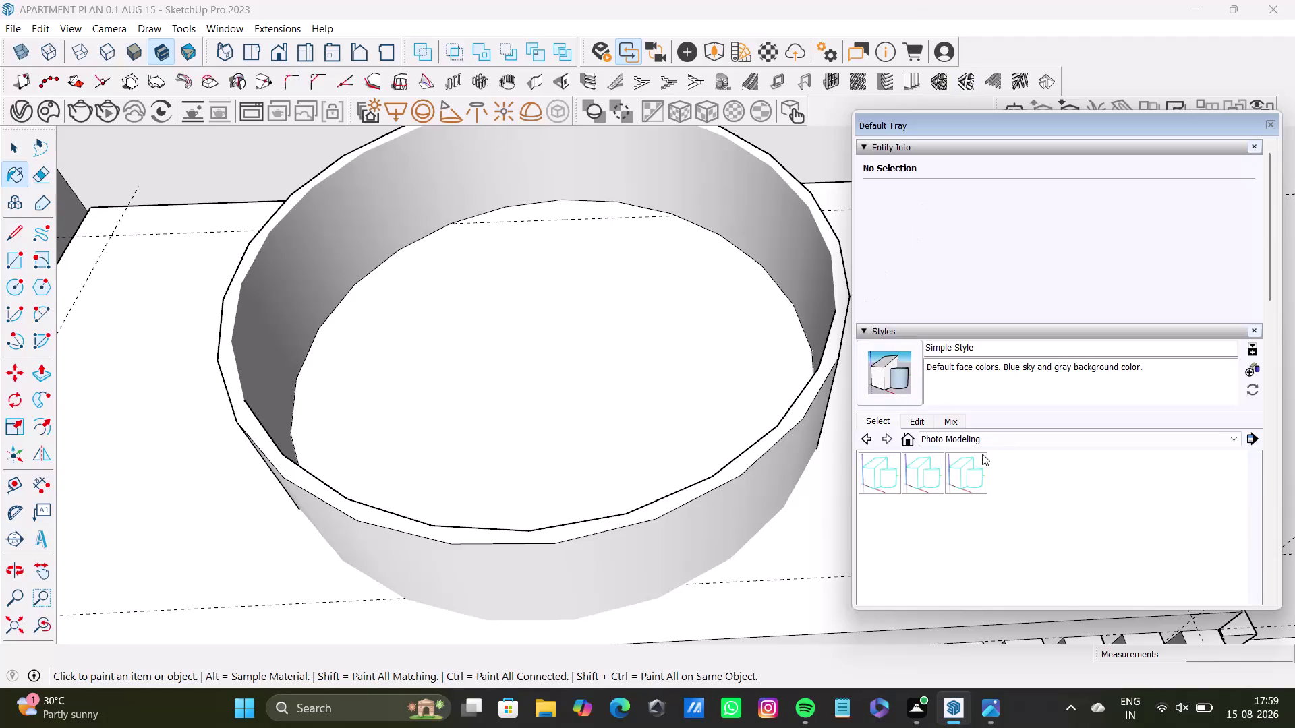
Set the Shadows panel to light 86, dark 47 and date 07/09.
scroll(down, 3)
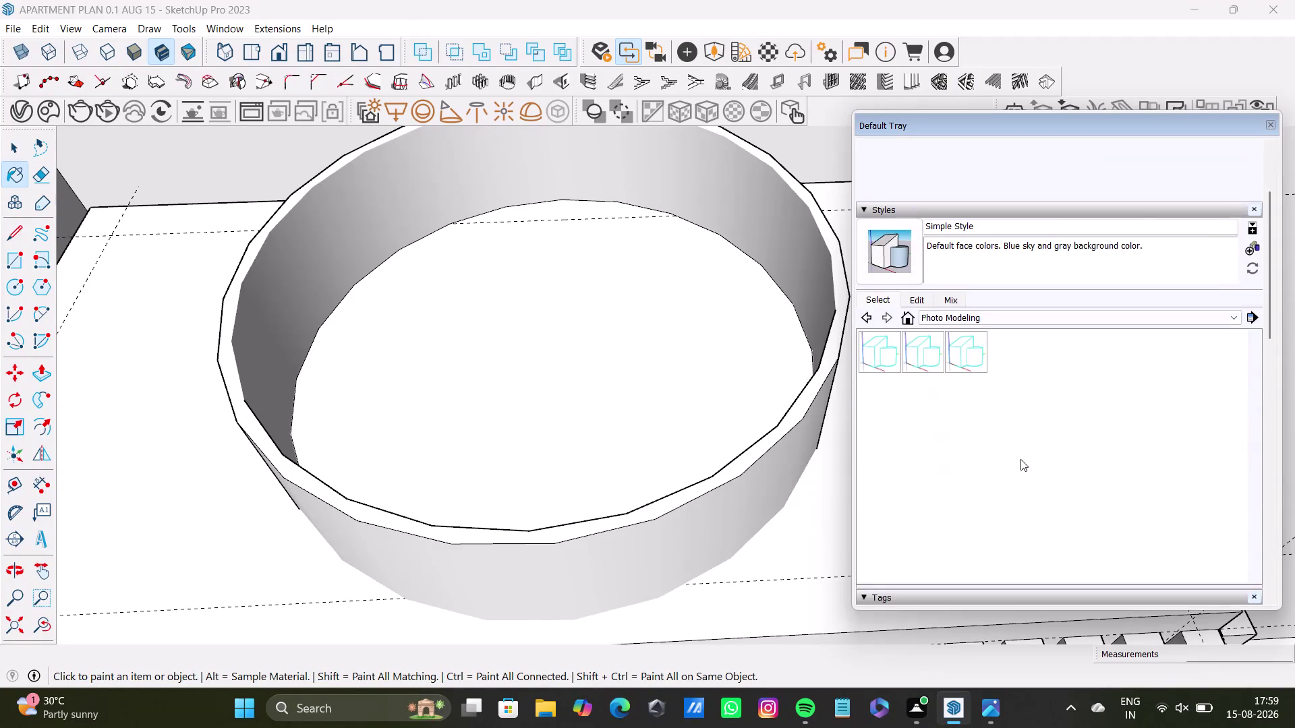
scroll(down, 3)
scroll(down, 3)
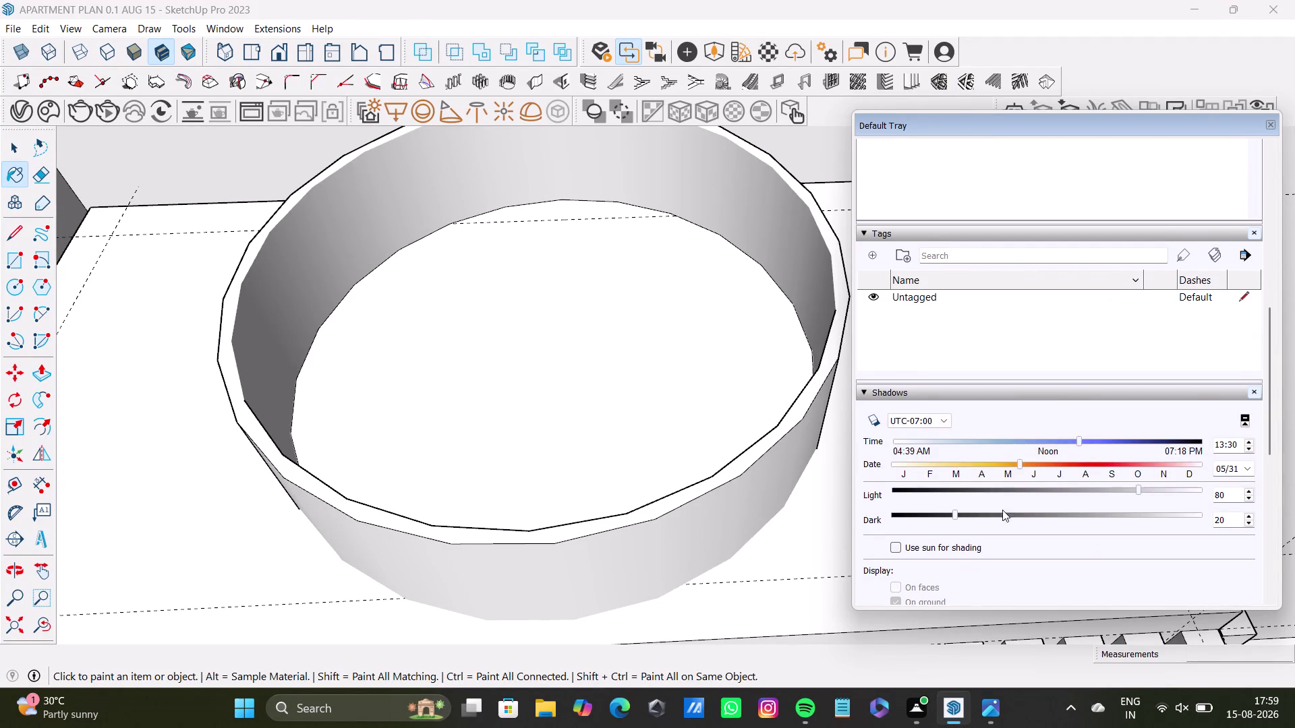
scroll(down, 3)
scroll(up, 3)
scroll(down, 3)
scroll(down, 3)
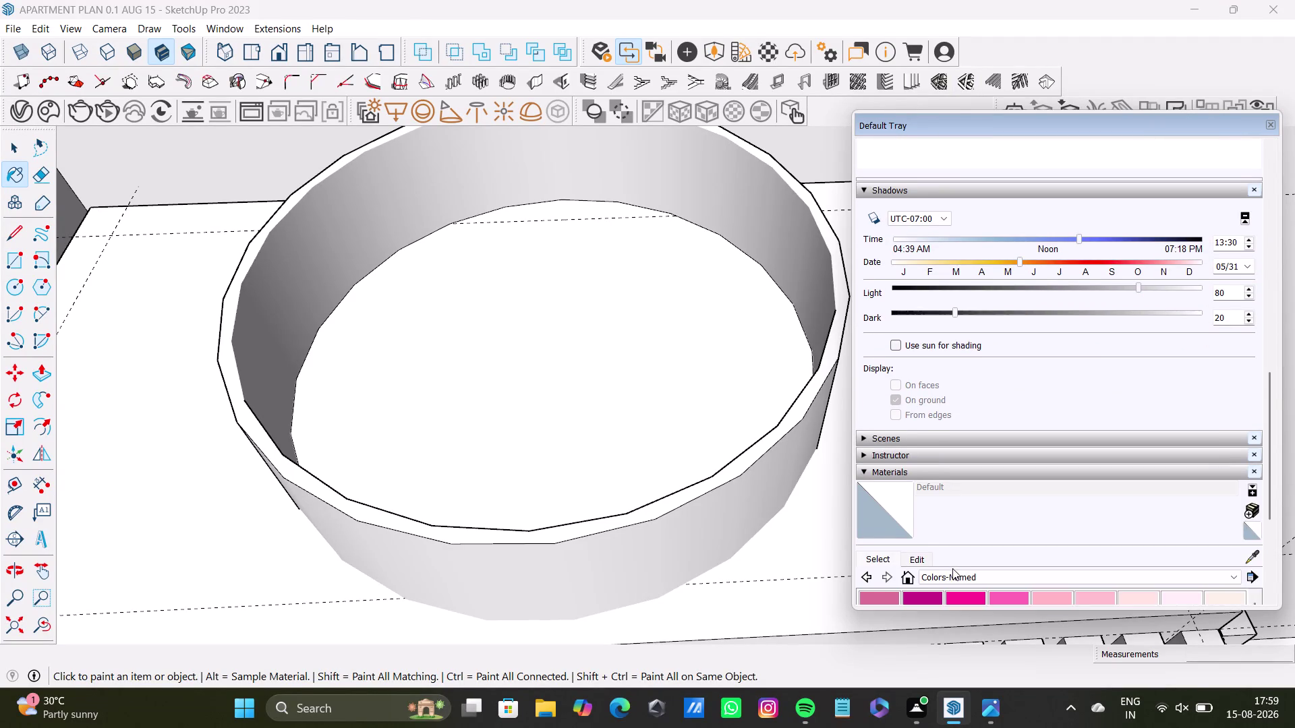
scroll(down, 3)
scroll(up, 3)
scroll(down, 3)
scroll(down, 3)
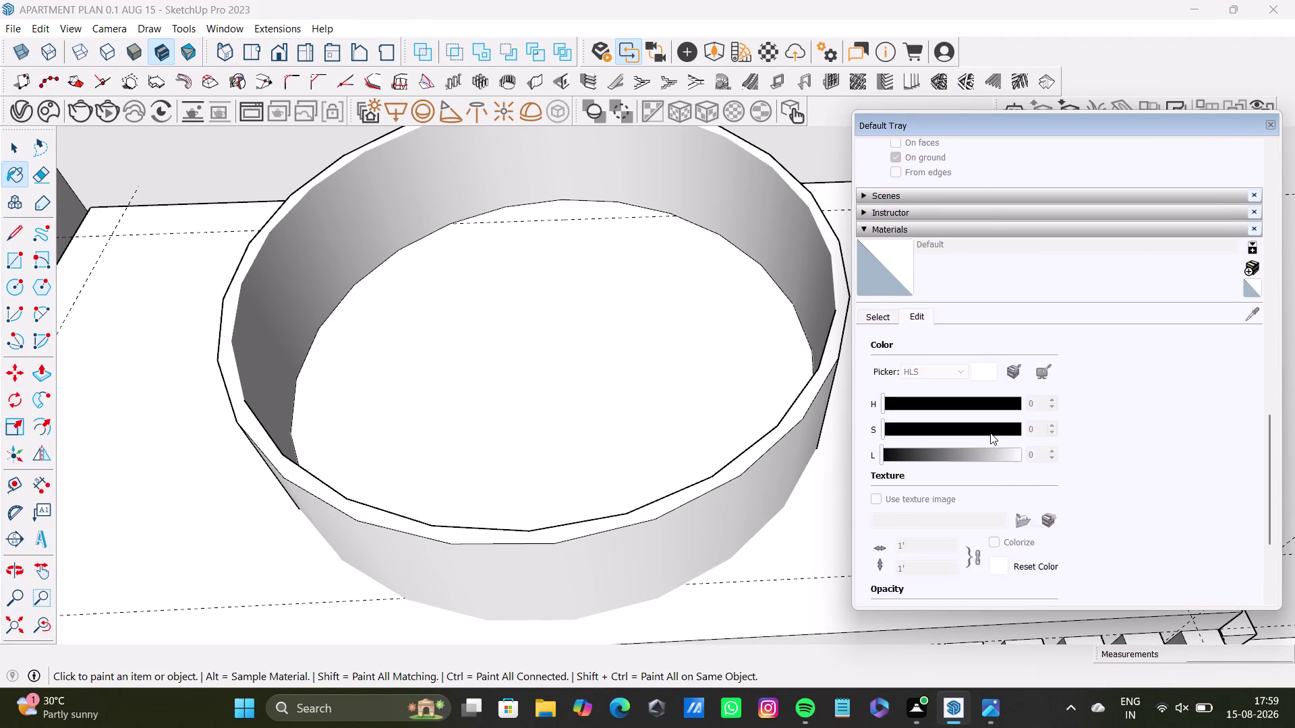
scroll(down, 3)
scroll(down, 3)
scroll(down, 3)
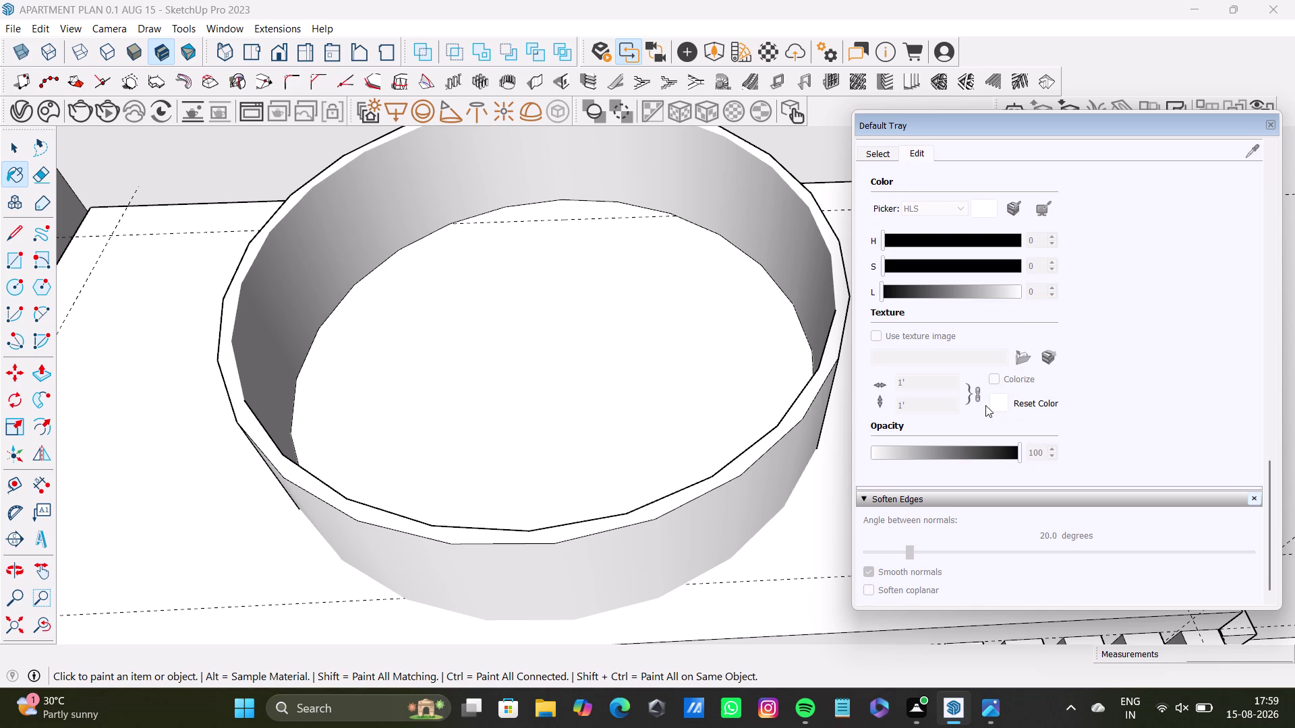
scroll(down, 3)
scroll(down, 3)
click(911, 549)
click(1092, 545)
click(877, 594)
click(872, 591)
click(875, 494)
scroll(up, 3)
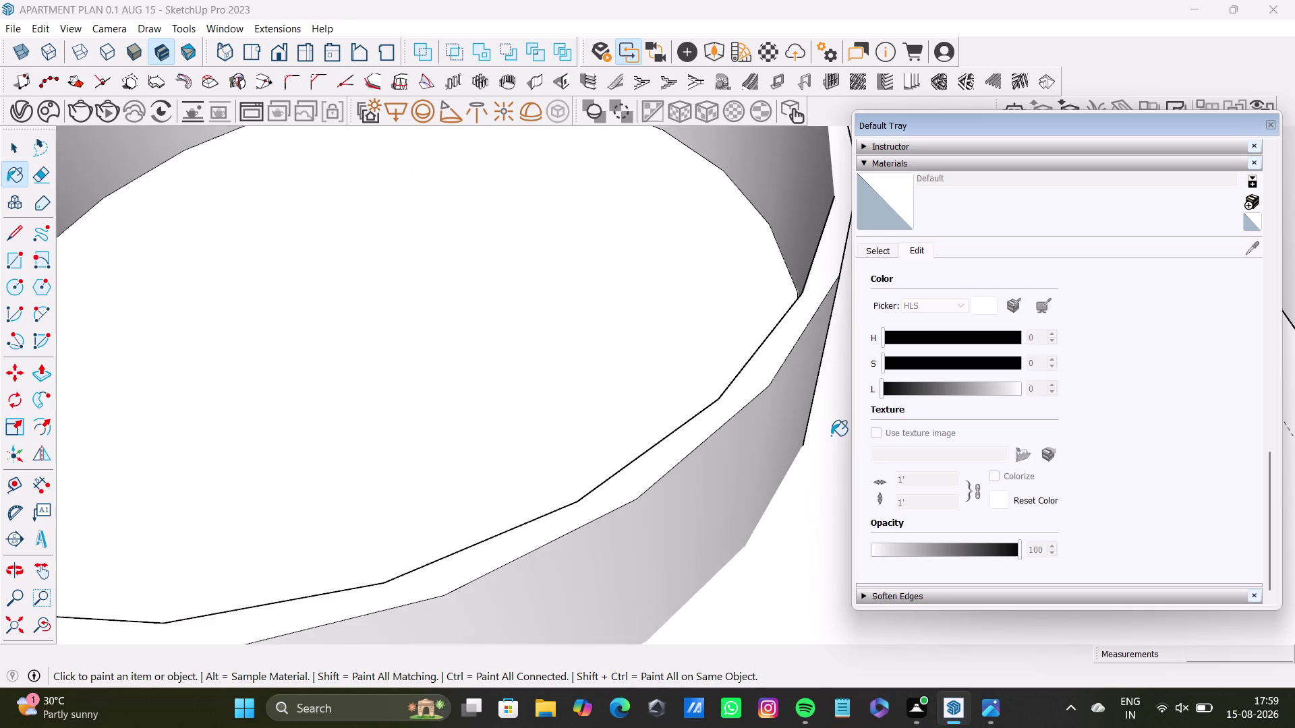
scroll(down, 3)
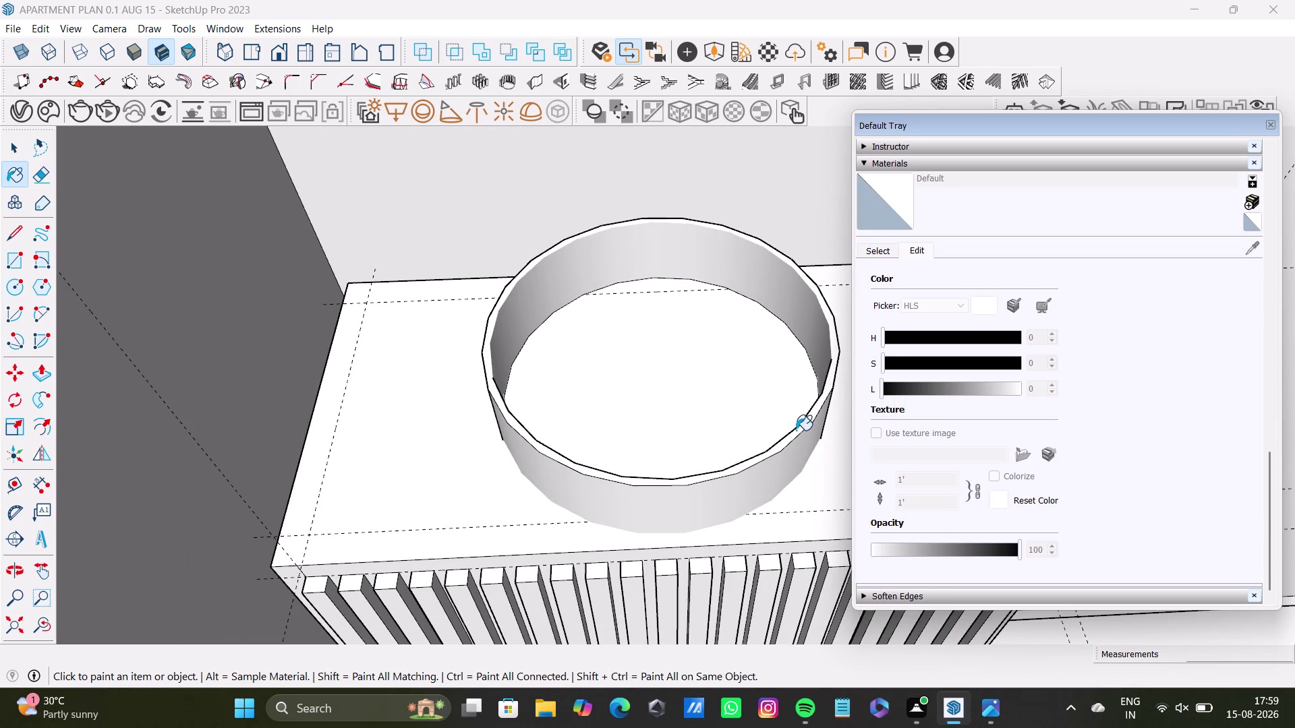
click(796, 432)
Scroll back up the Default Tray and hide the side panels.
scroll(up, 3)
scroll(up, 3)
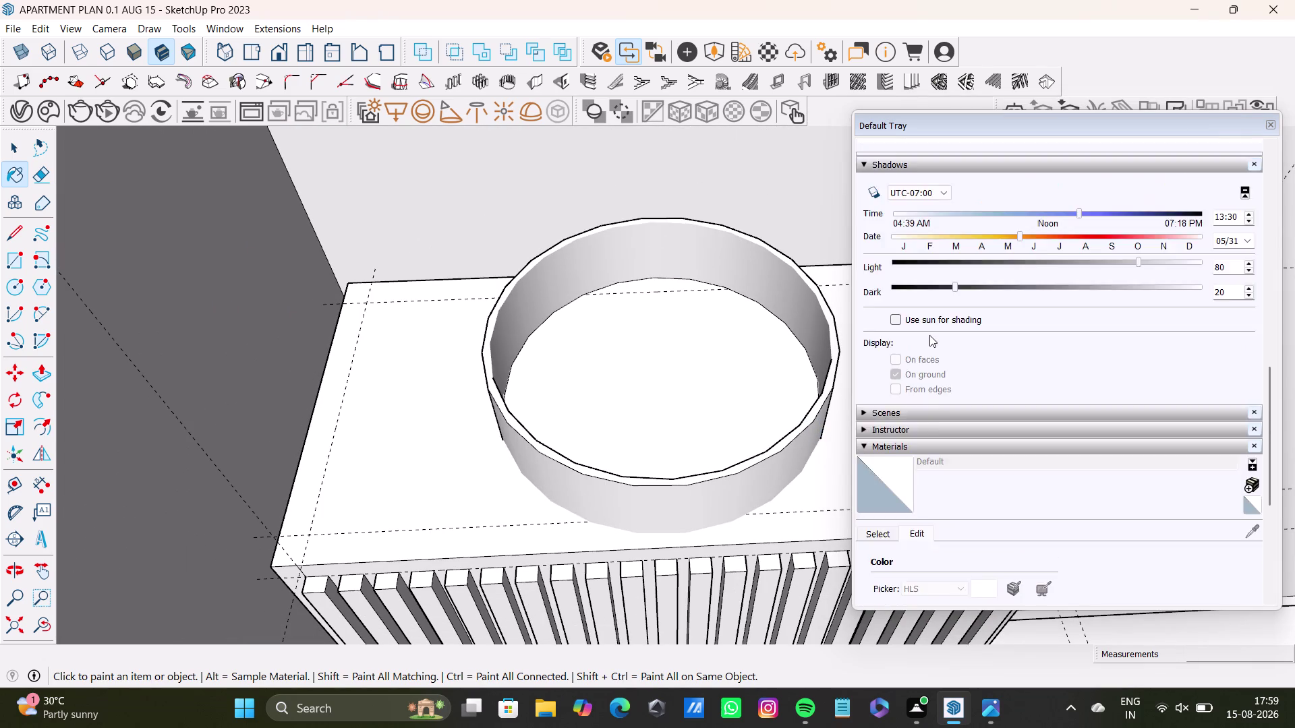
scroll(up, 3)
scroll(up, 3)
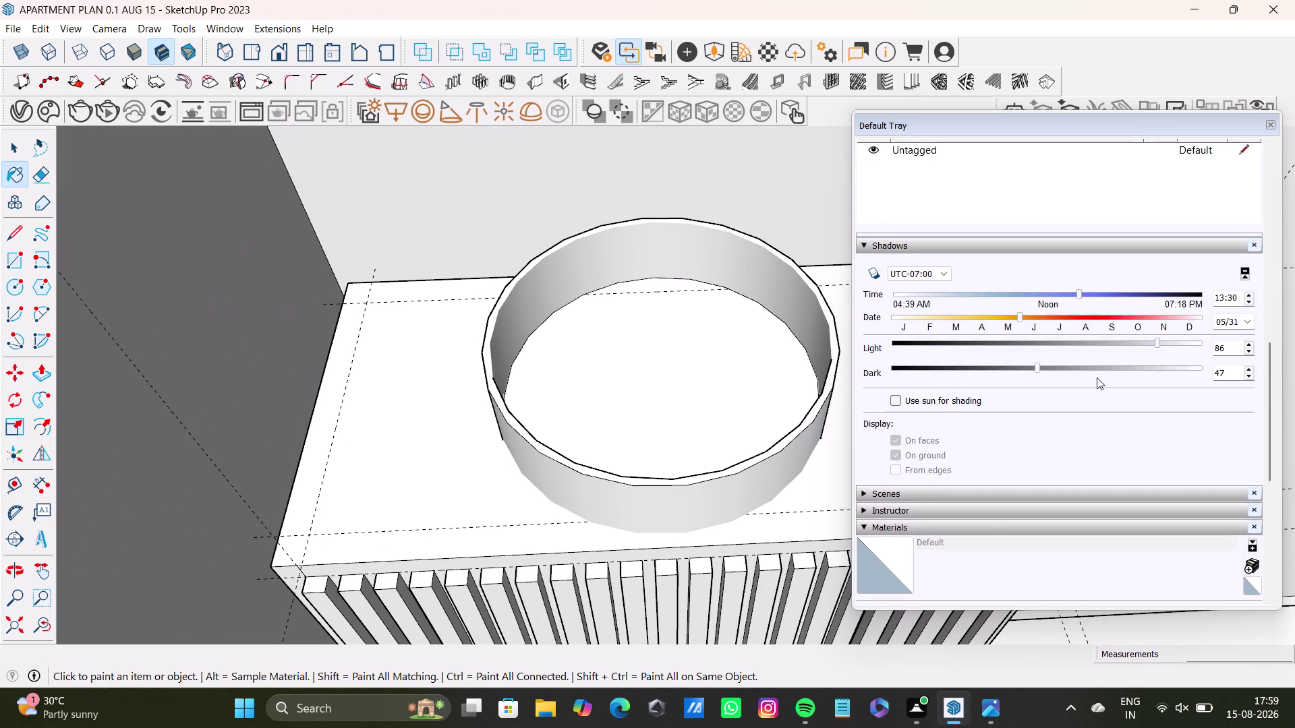
scroll(up, 3)
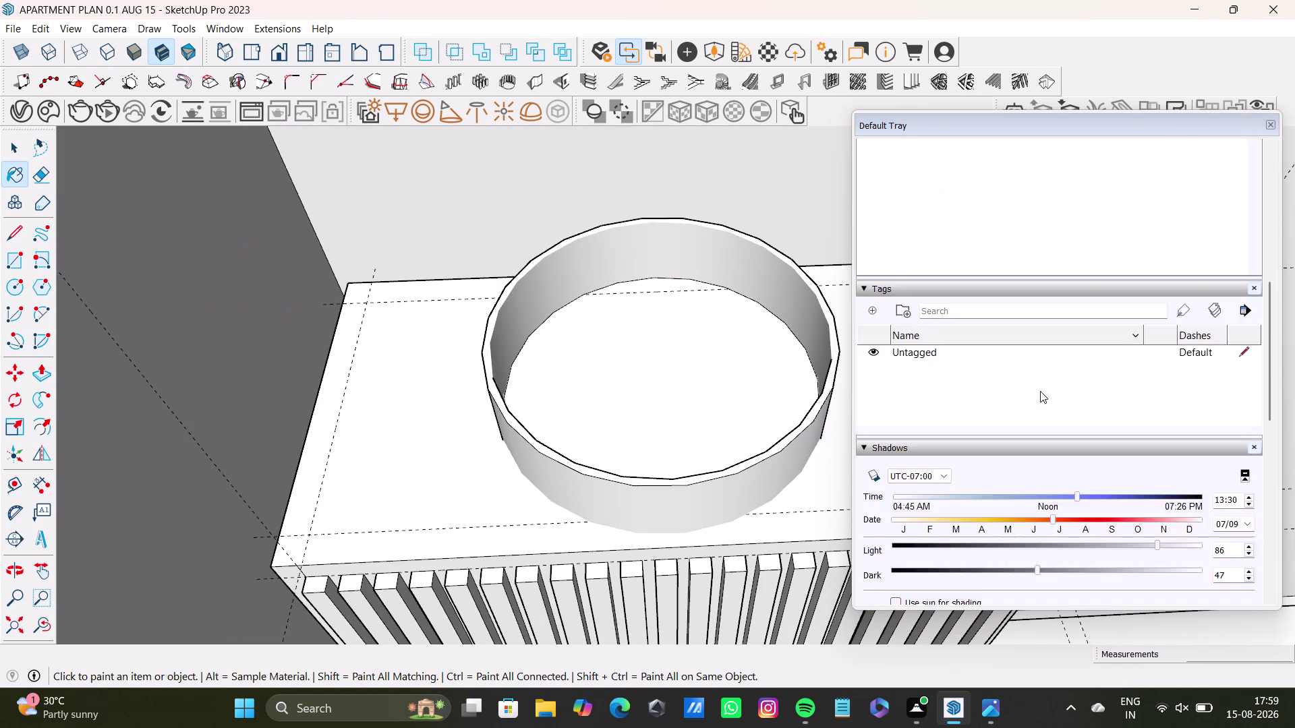
scroll(up, 3)
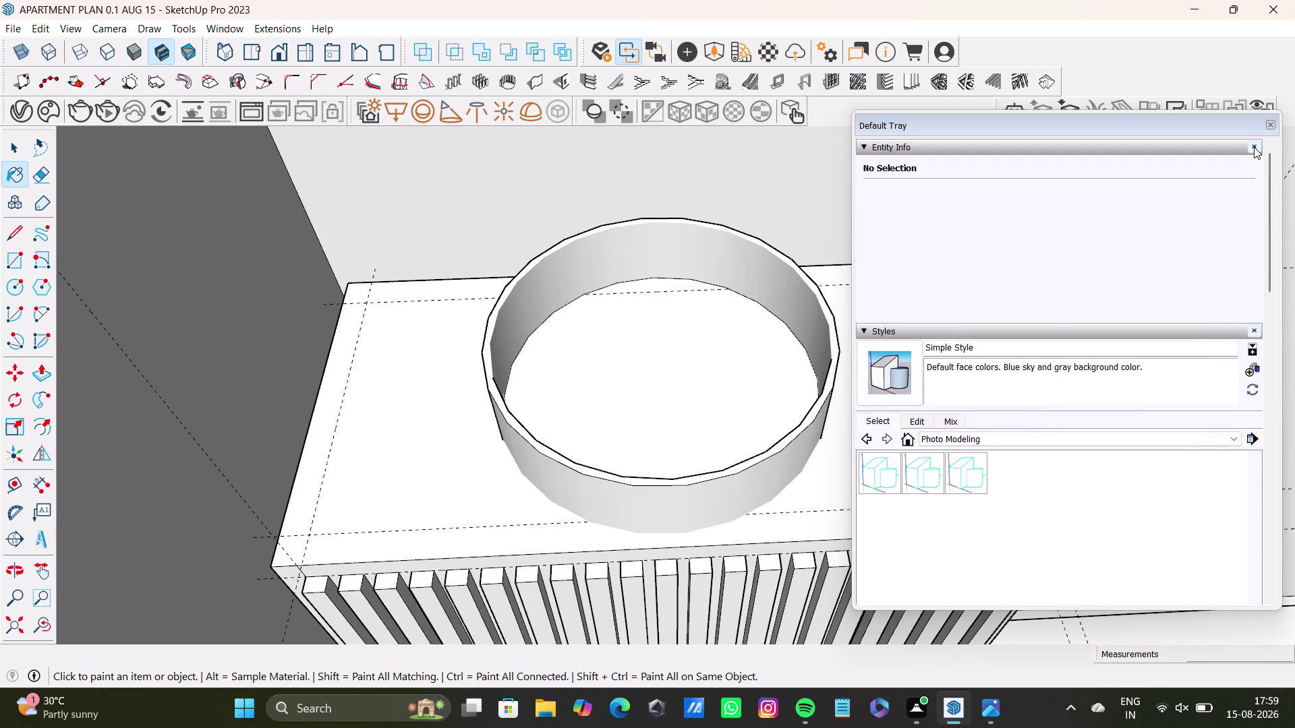
click(1267, 128)
middle_drag(774, 486, 677, 532)
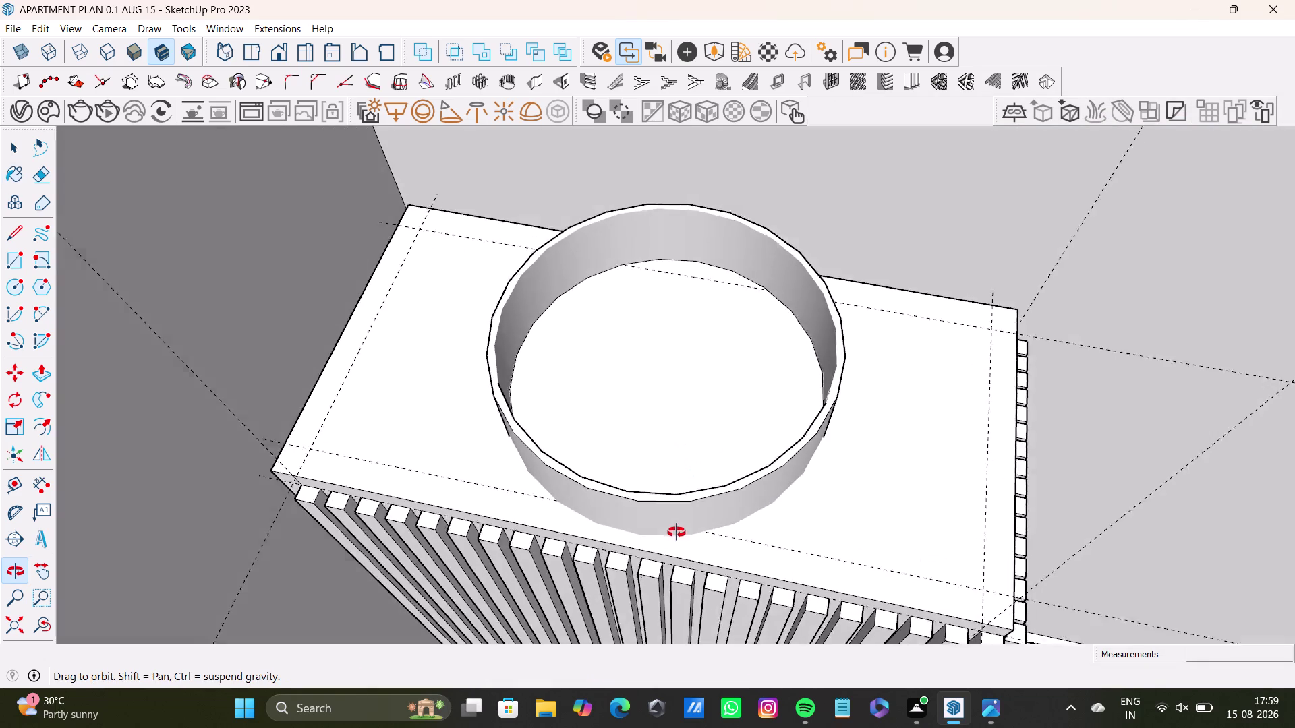
middle_drag(678, 532, 711, 474)
key(space)
scroll(down, 3)
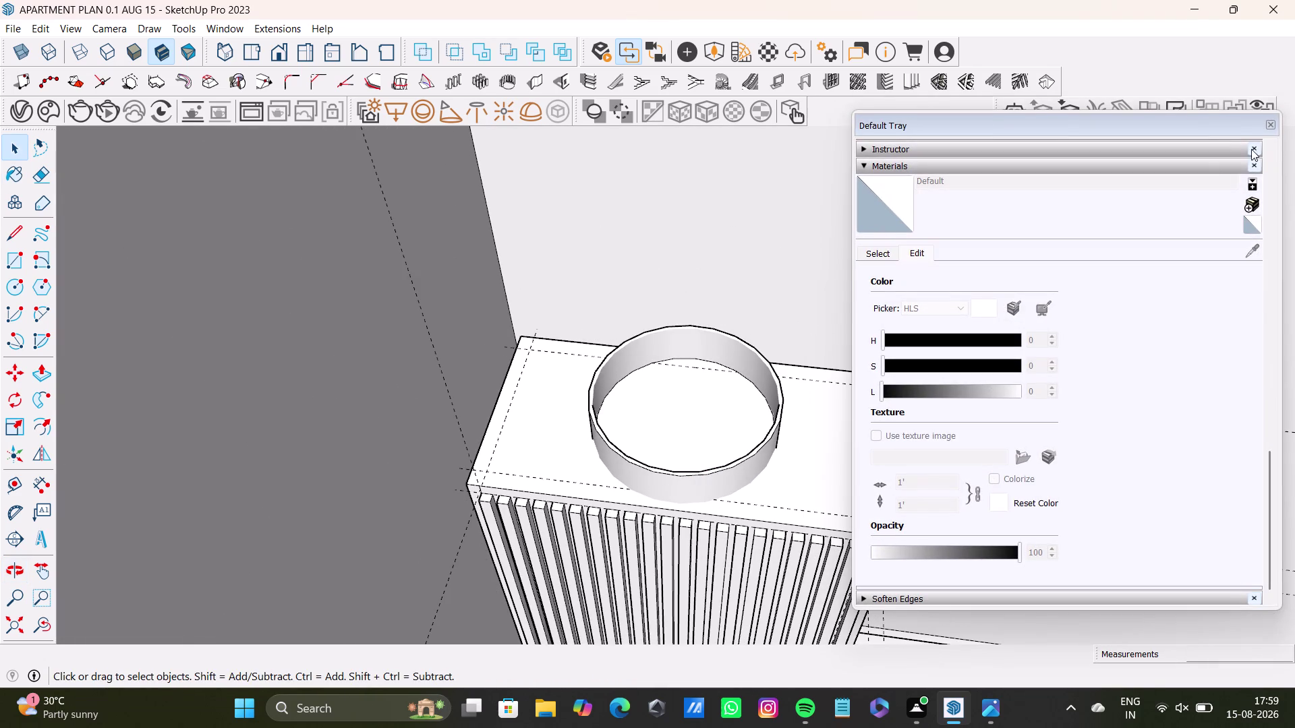
click(1266, 129)
key(space)
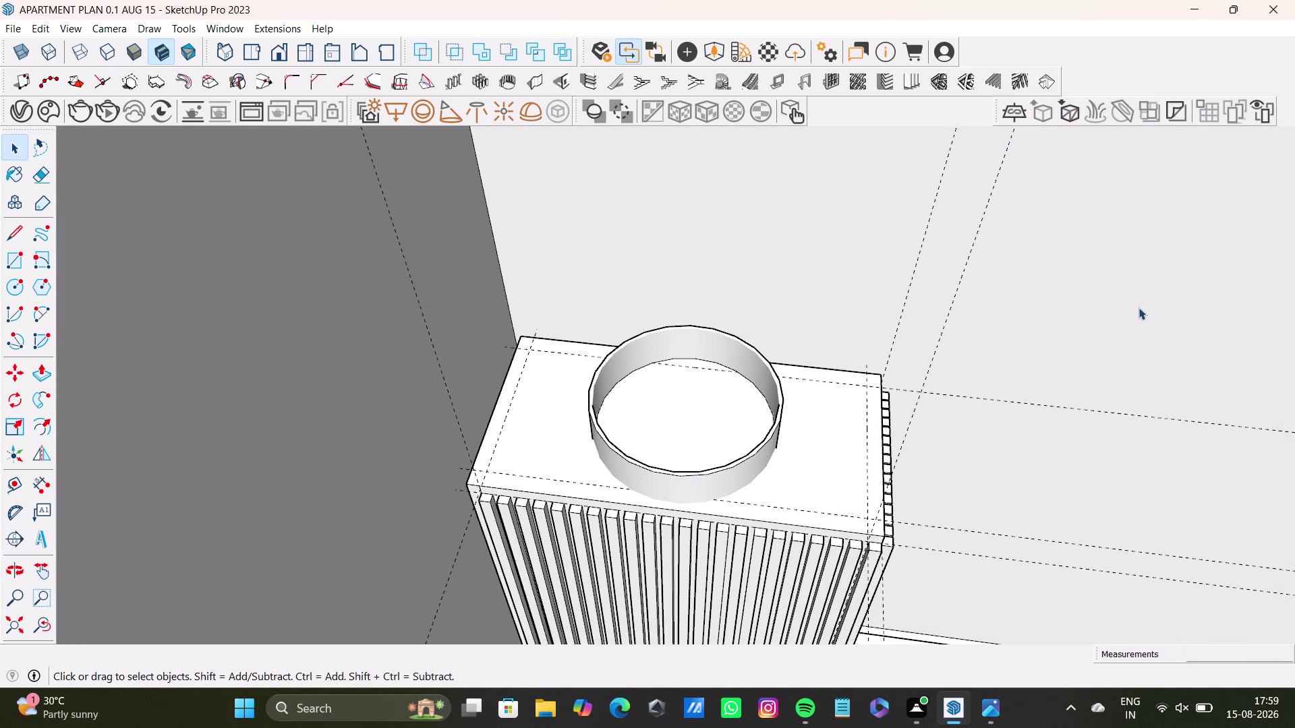
key(Escape)
scroll(down, 3)
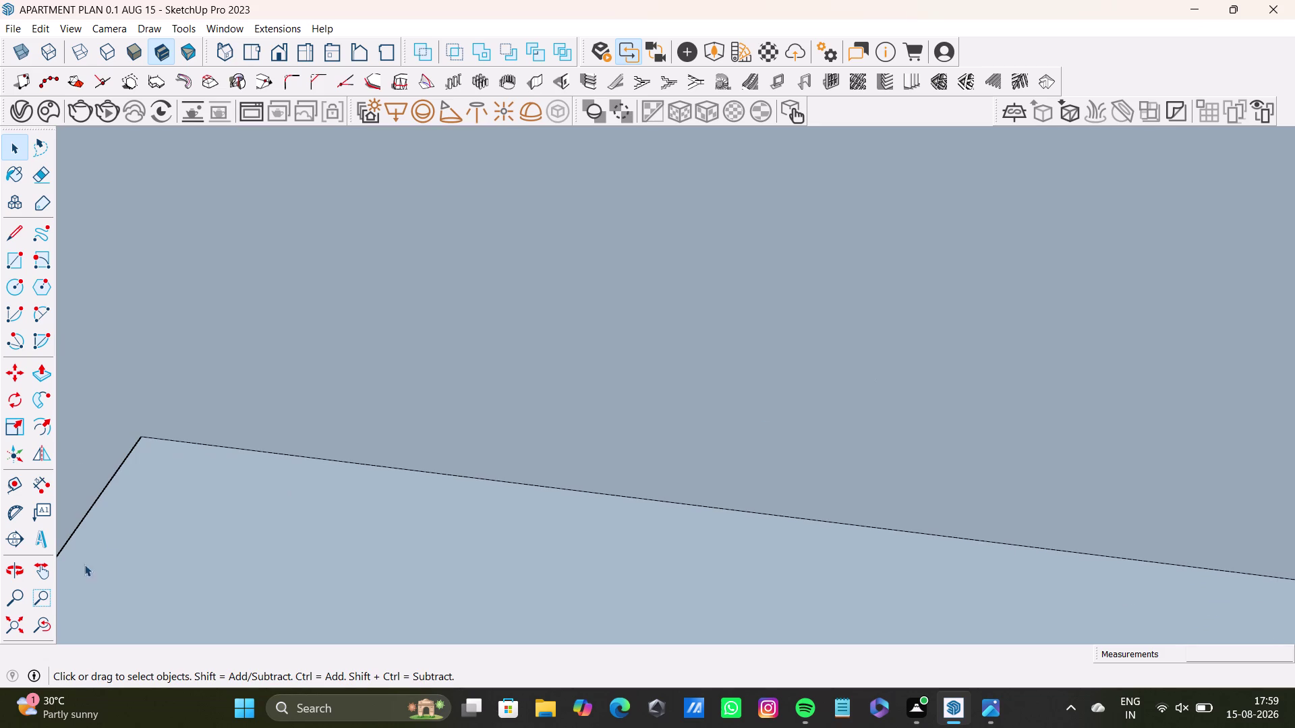
click(34, 629)
middle_drag(564, 435, 605, 606)
scroll(down, 3)
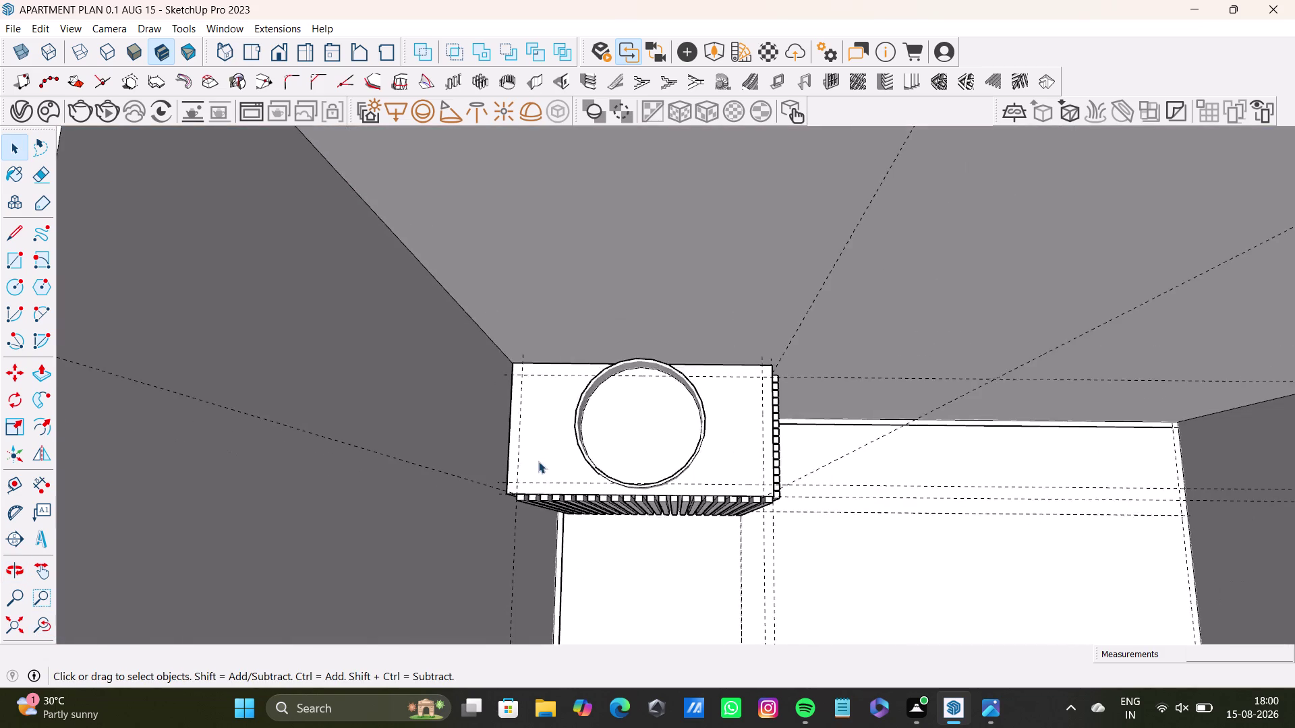
scroll(down, 3)
middle_drag(643, 547, 576, 136)
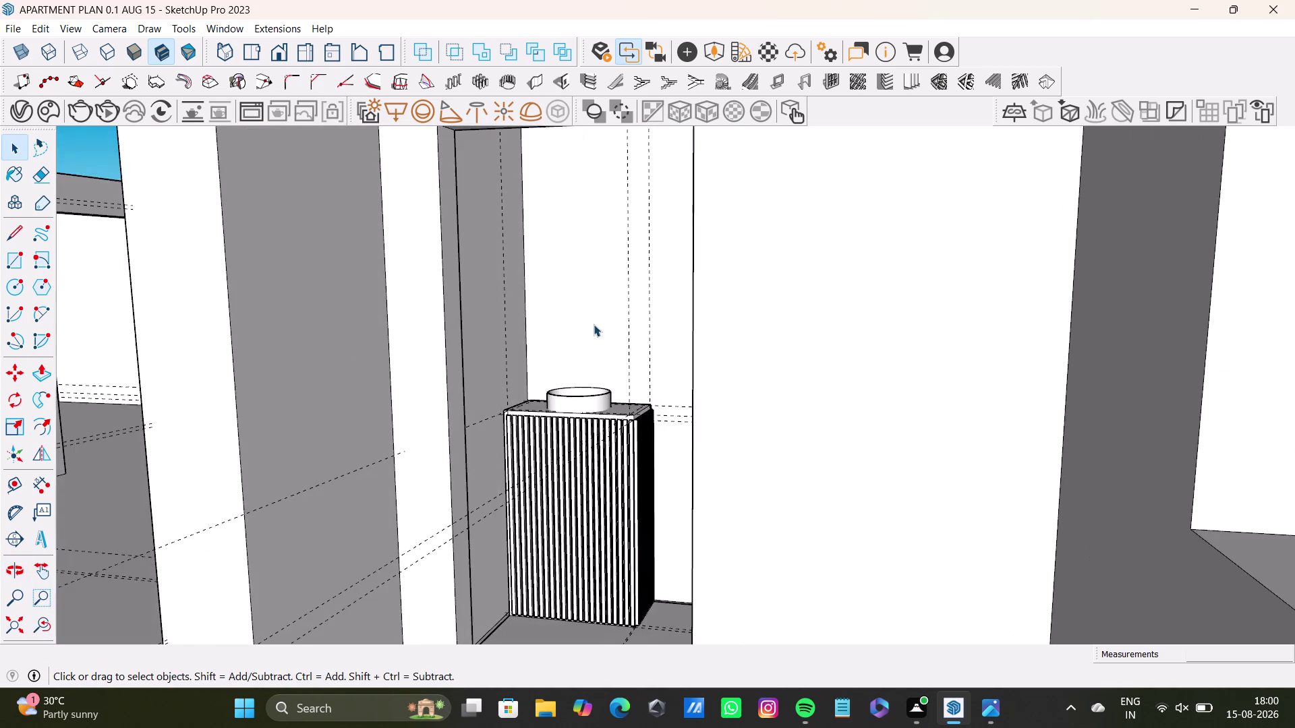
scroll(up, 3)
middle_drag(638, 467, 748, 591)
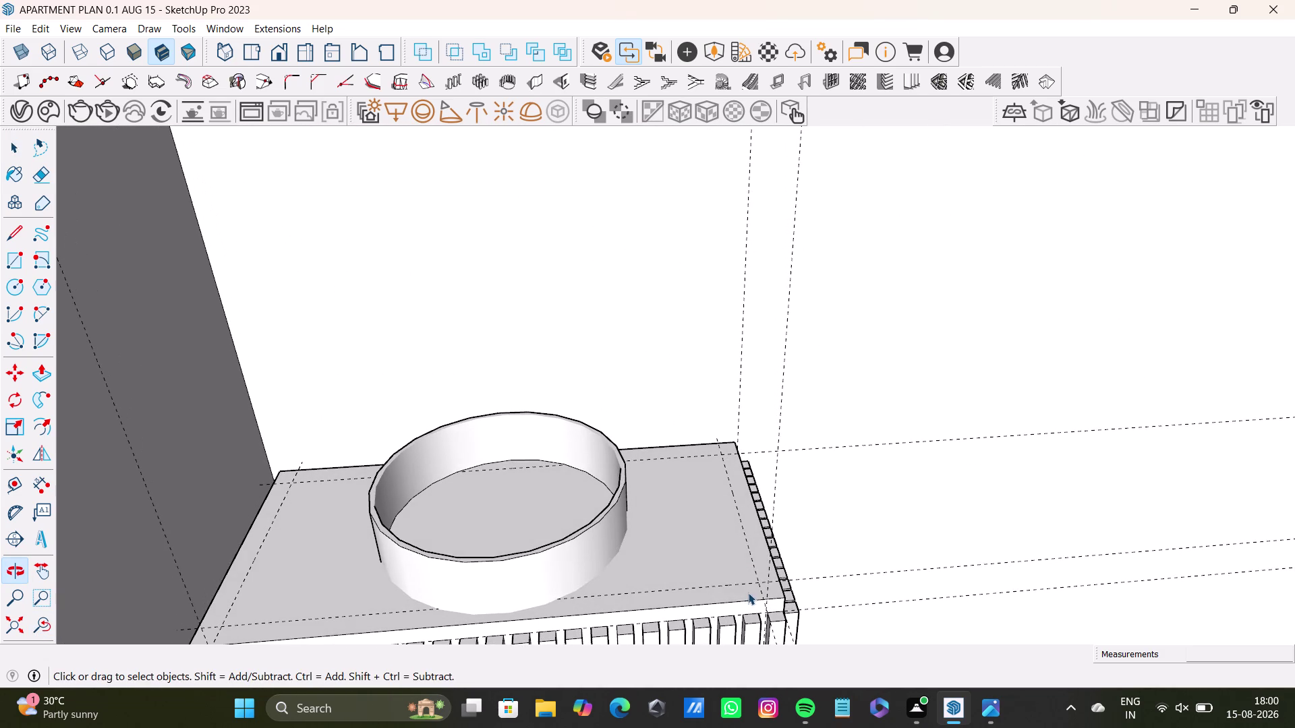
triple_click(574, 554)
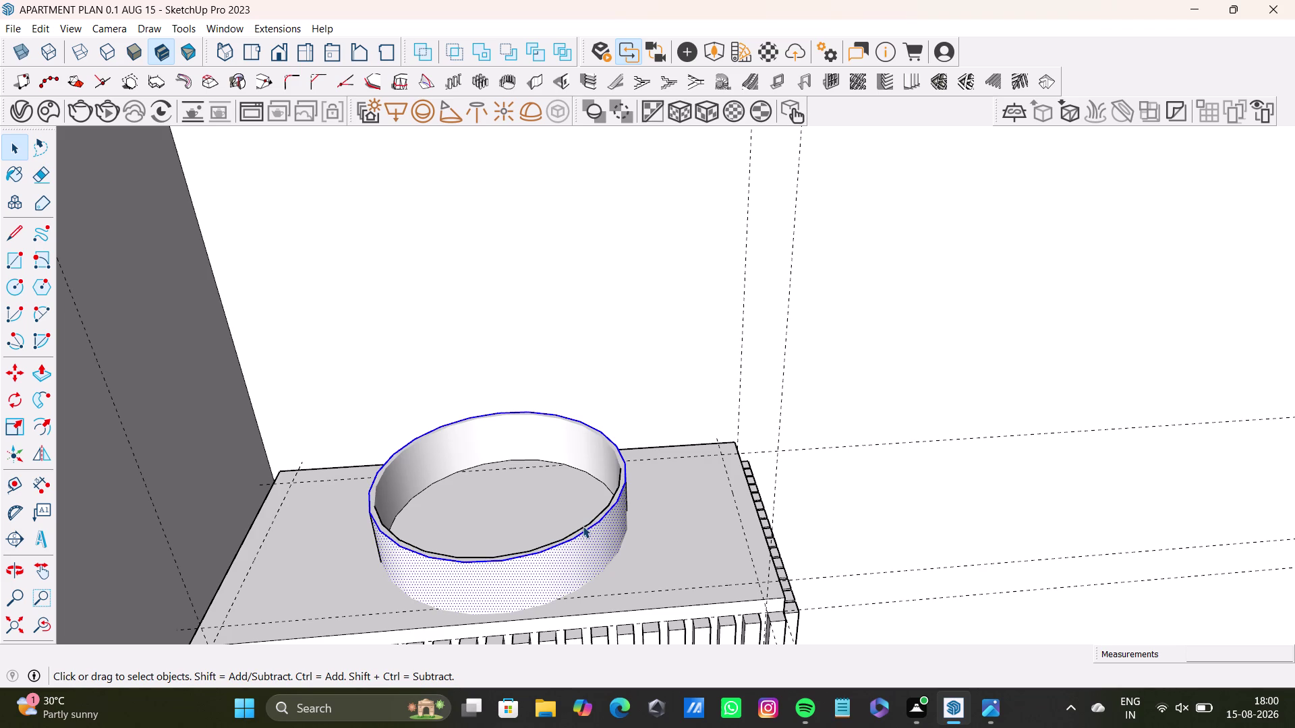
Select the basin's outer wall faces and add the inner wall.
double_click(620, 521)
double_click(610, 515)
scroll(up, 3)
middle_drag(595, 507, 538, 542)
double_click(543, 461)
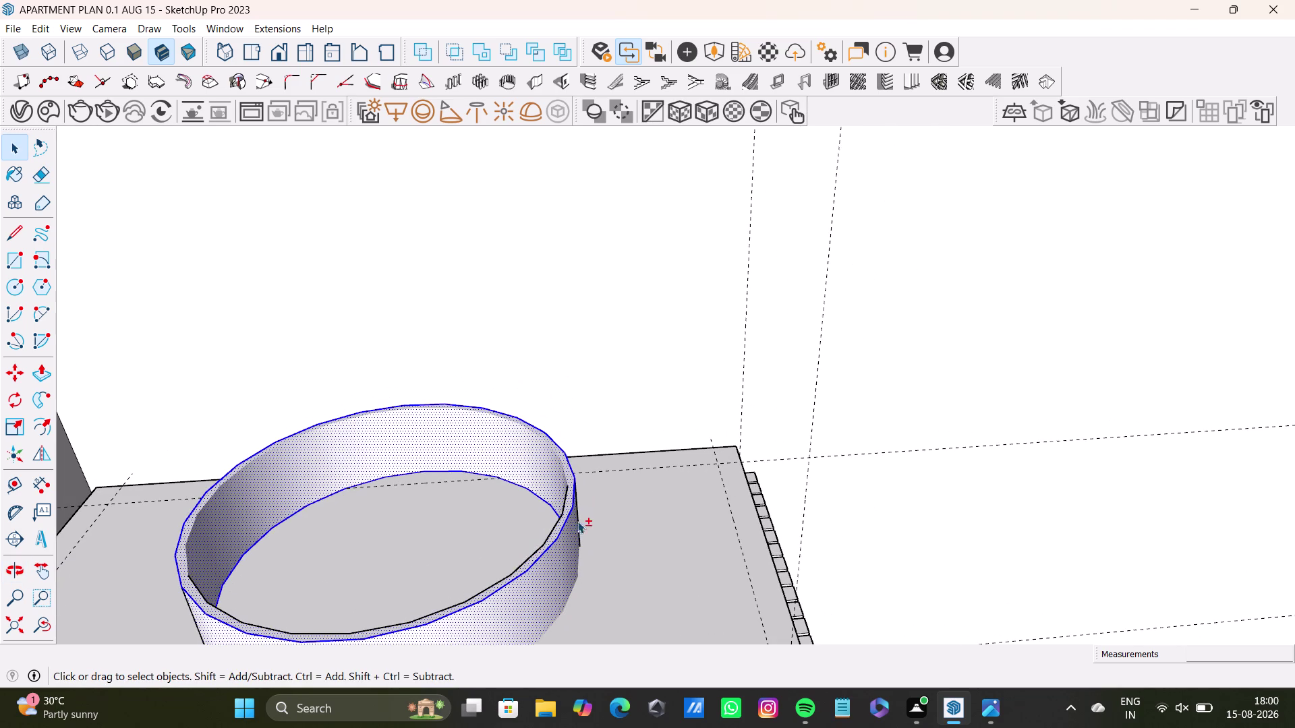
scroll(up, 3)
click(558, 505)
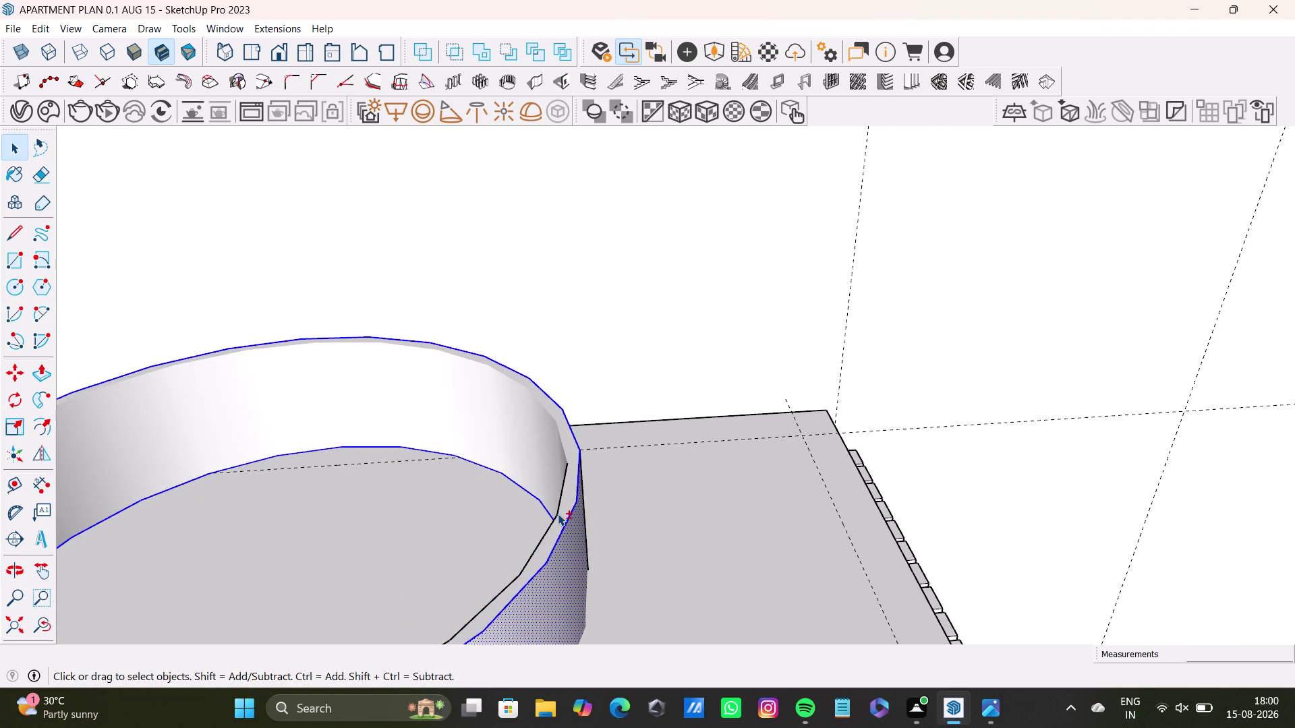
click(556, 511)
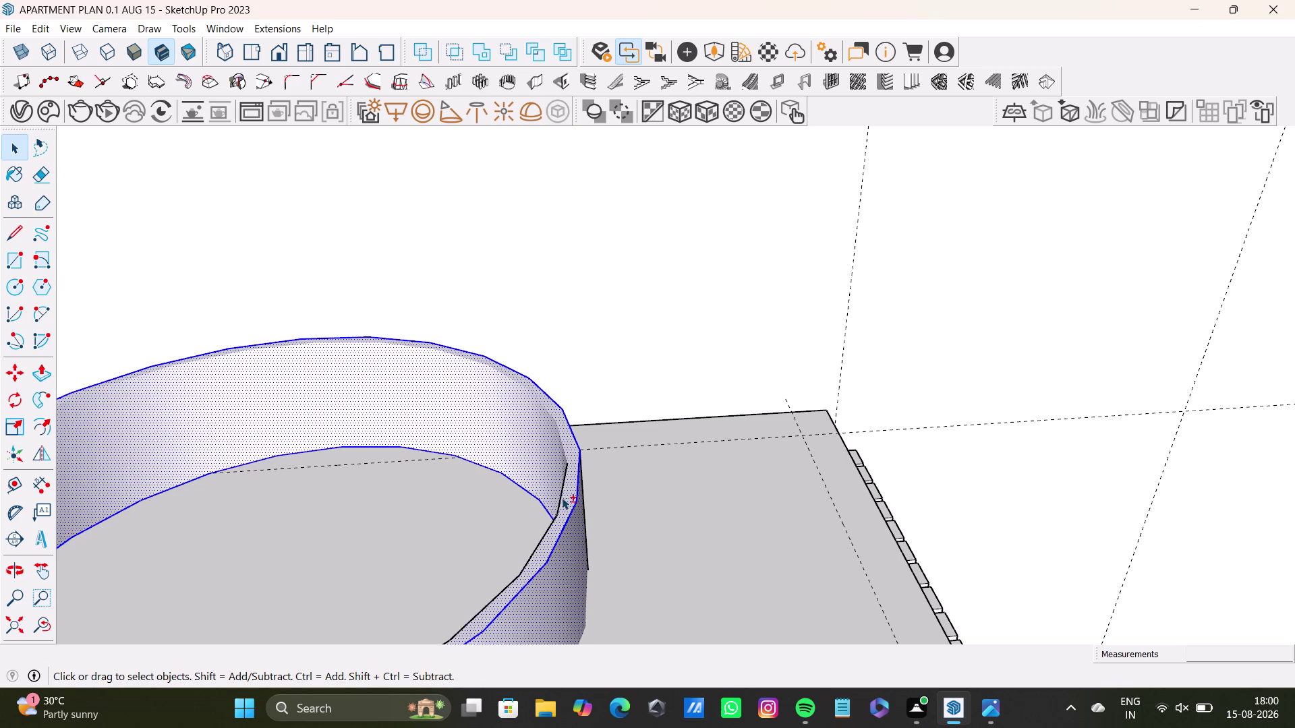
Add the basin rim and triple-click to select all basin geometry.
middle_drag(611, 539, 454, 544)
scroll(up, 3)
middle_drag(499, 414, 657, 419)
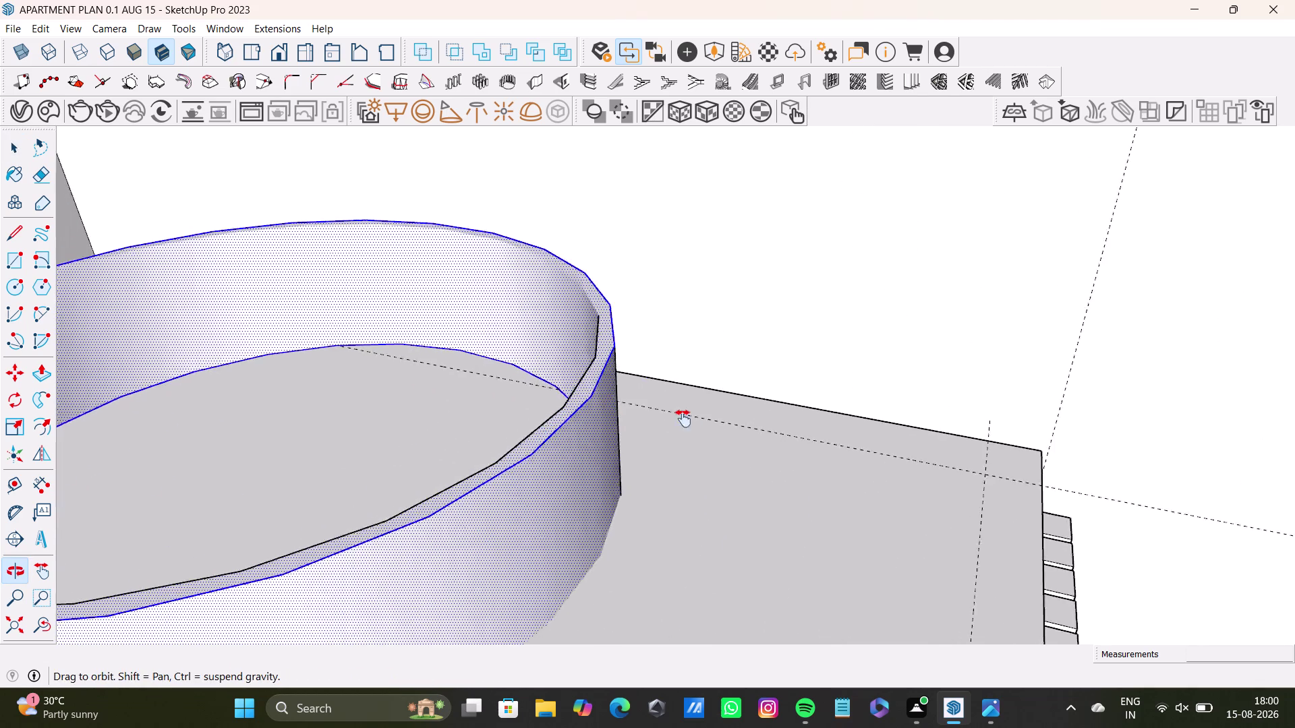
middle_drag(657, 418, 703, 414)
middle_drag(750, 484, 815, 398)
scroll(up, 3)
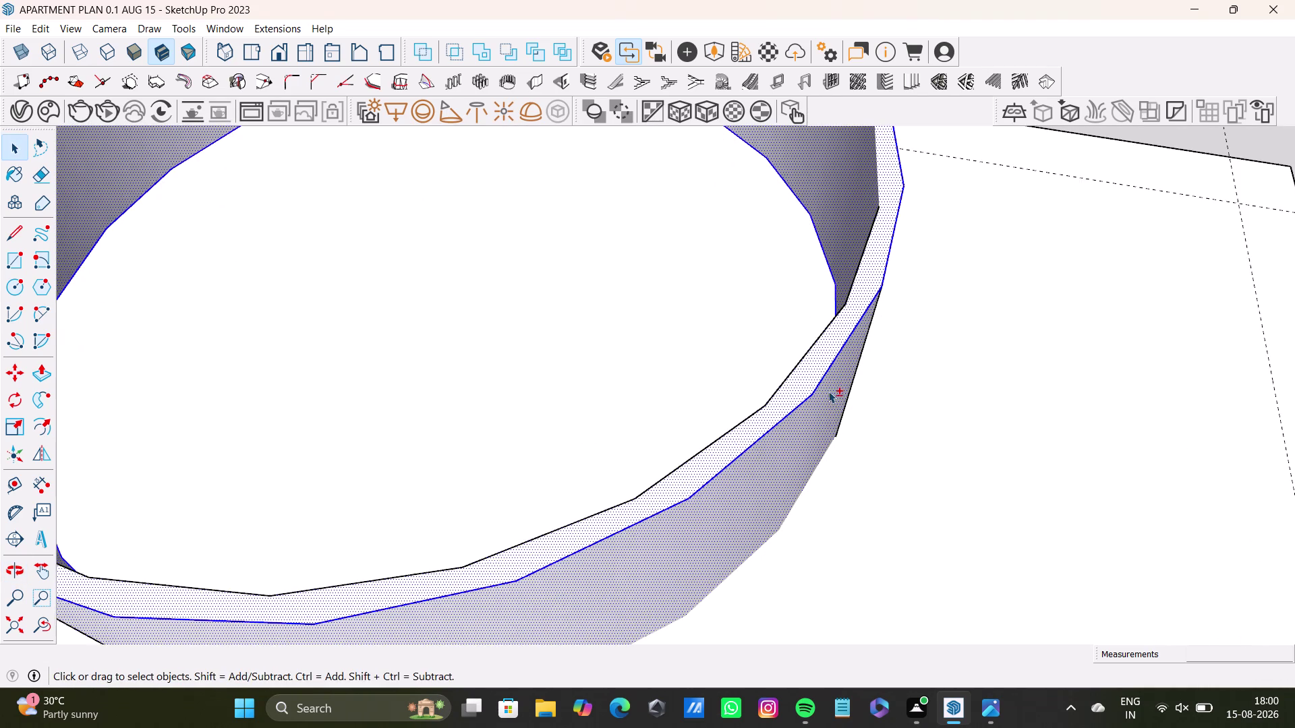
middle_drag(828, 391, 830, 451)
click(835, 383)
click(833, 380)
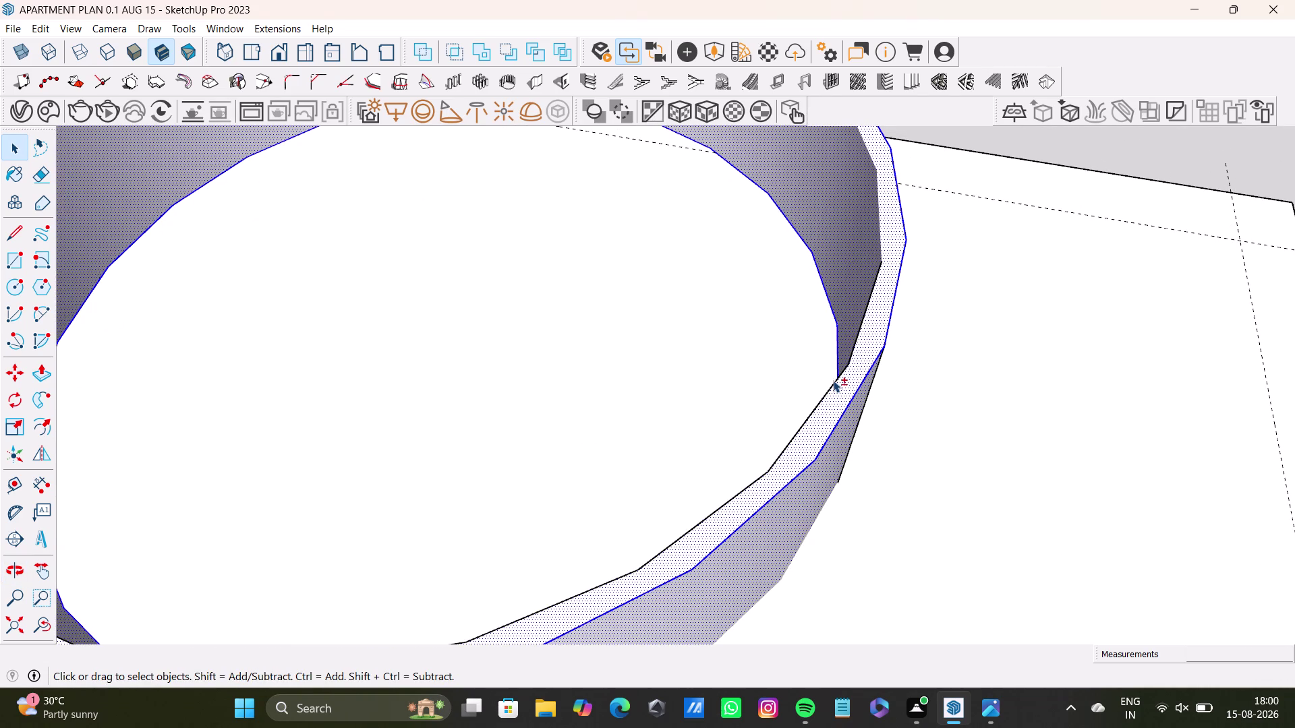
triple_click(834, 381)
scroll(down, 3)
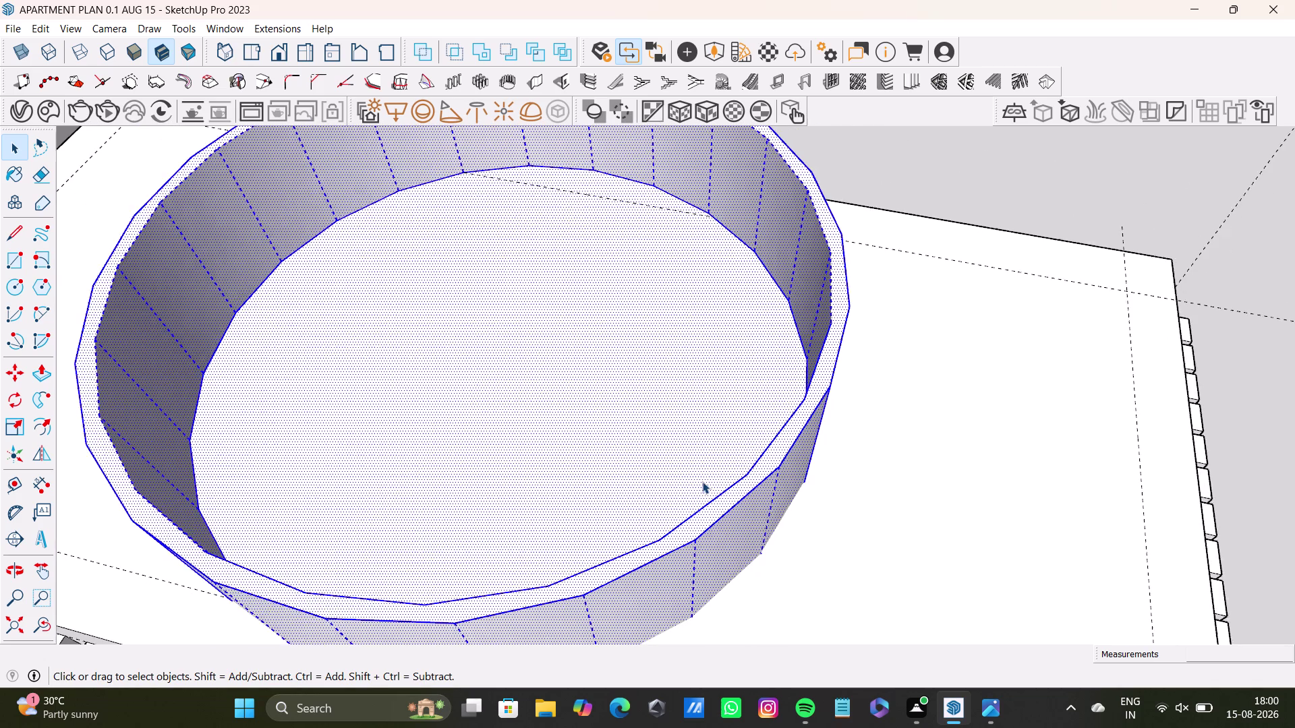
scroll(down, 3)
scroll(down, 3)
Scale the basin with S, widening it and enlarging the ring proportionally.
middle_drag(702, 474, 719, 464)
key(s)
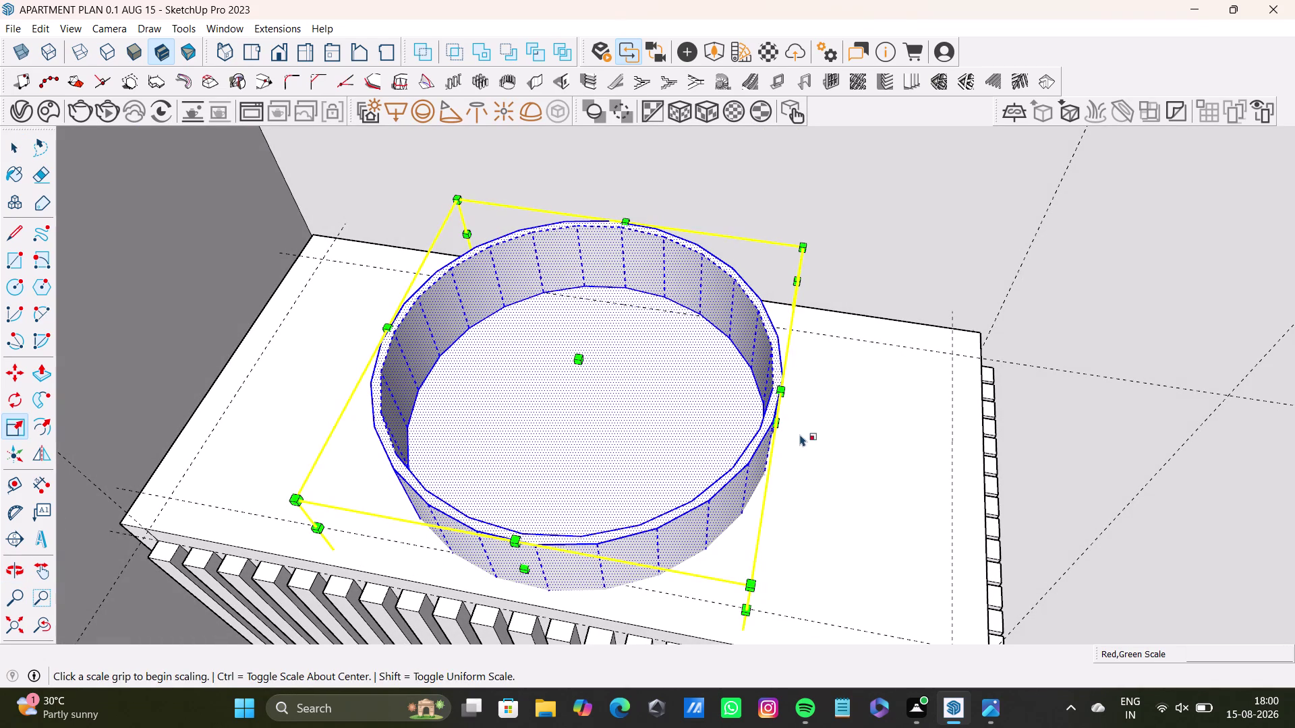
drag(774, 421, 807, 426)
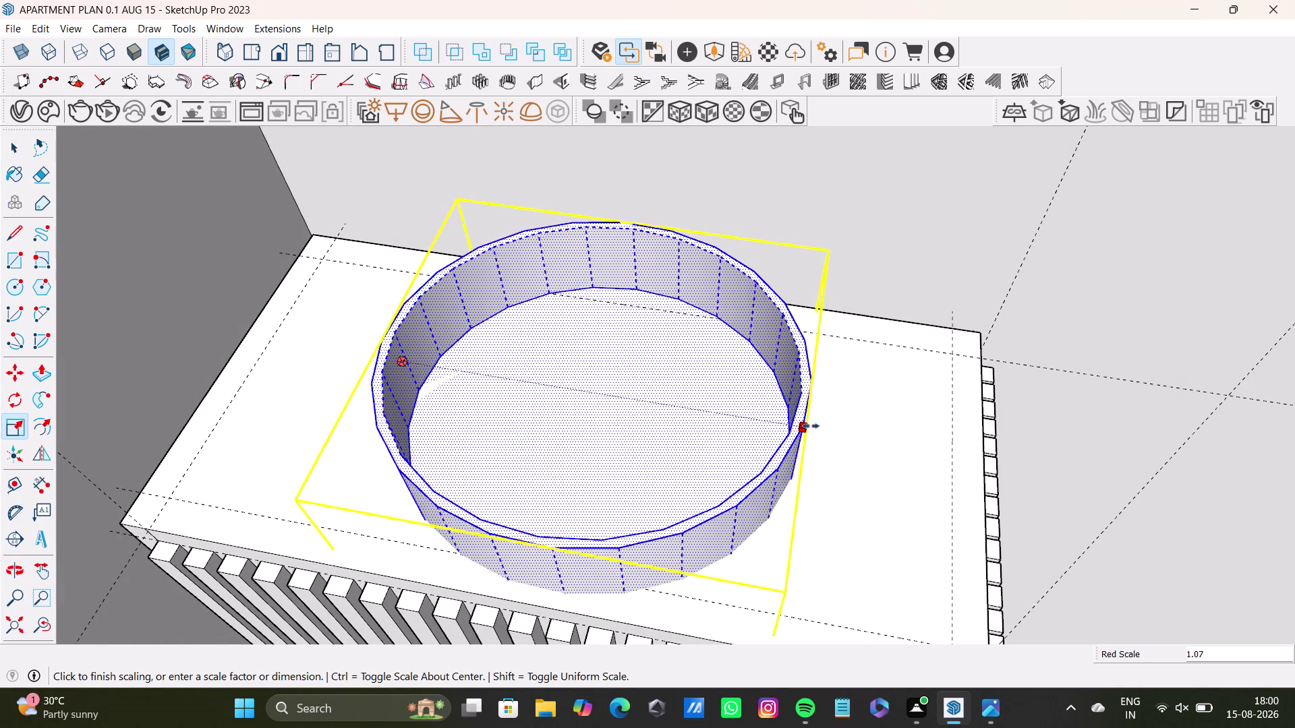
drag(807, 426, 859, 435)
middle_drag(427, 404, 678, 344)
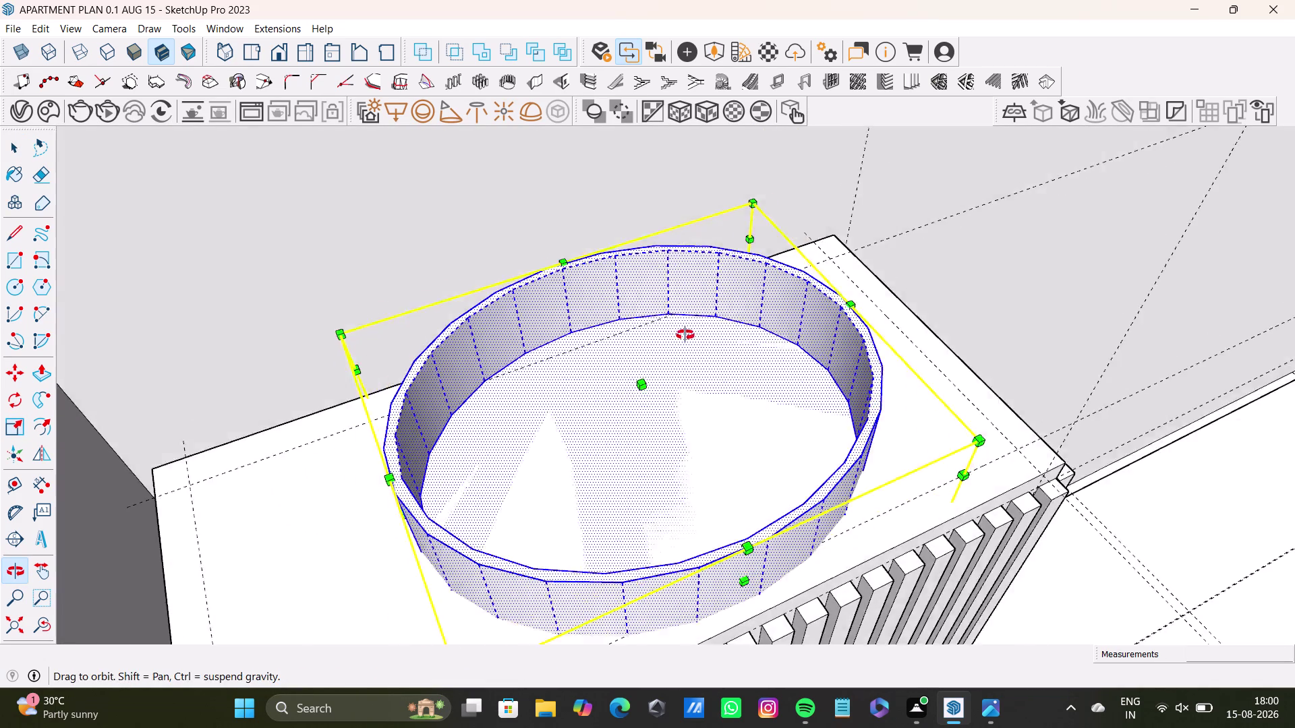
middle_drag(677, 344, 697, 321)
drag(412, 523, 344, 538)
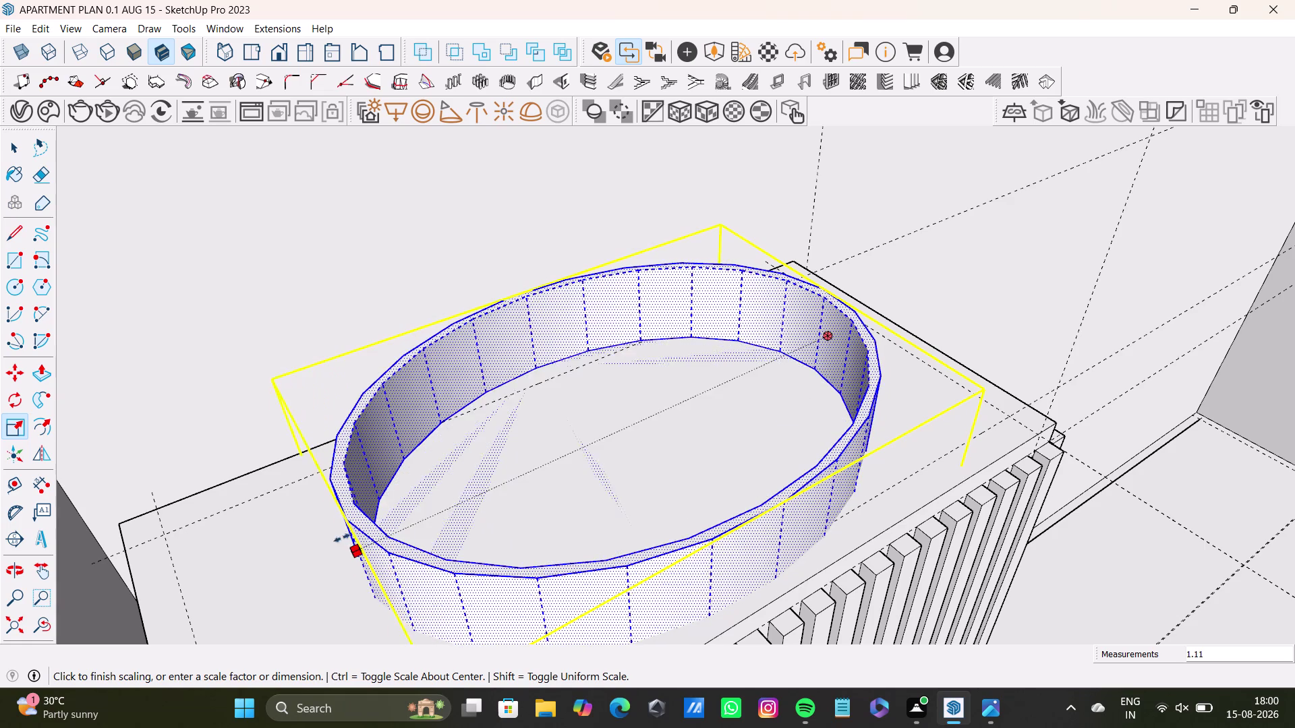
drag(344, 538, 258, 553)
Undo the vertical squash, then resize from a side grip and finish.
middle_drag(517, 539, 411, 525)
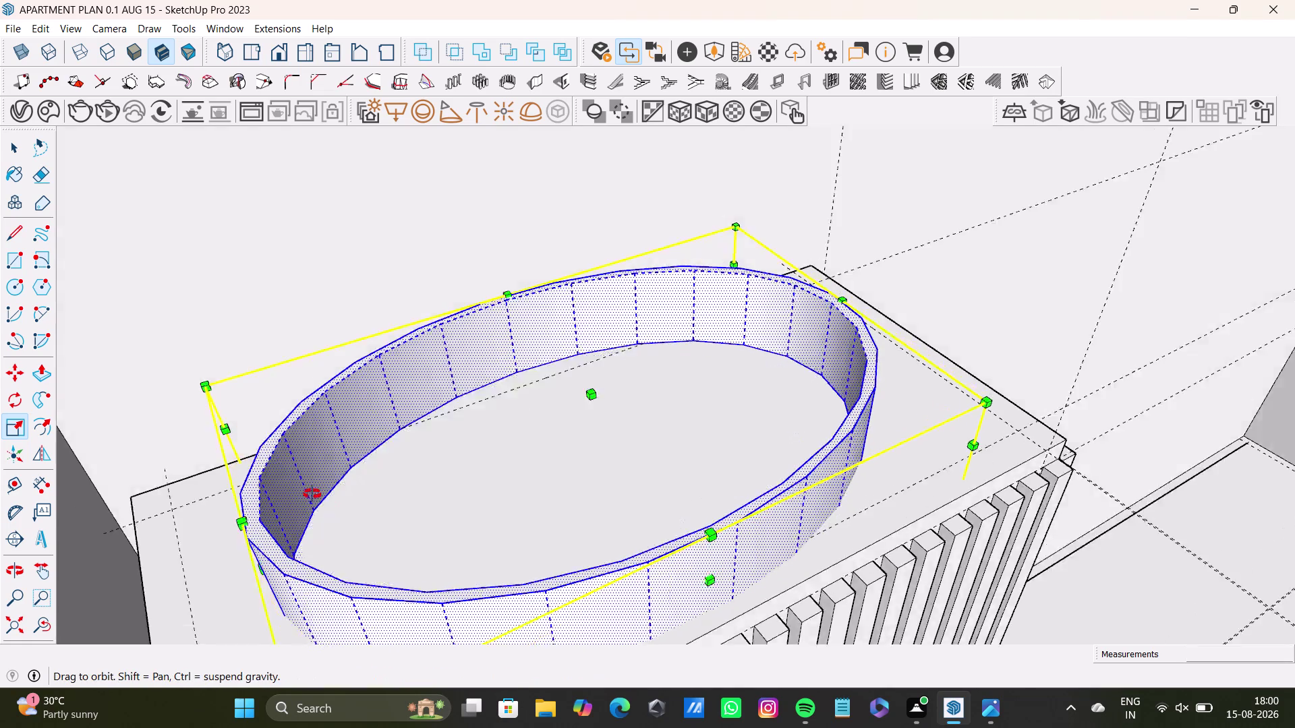
middle_drag(411, 525, 289, 549)
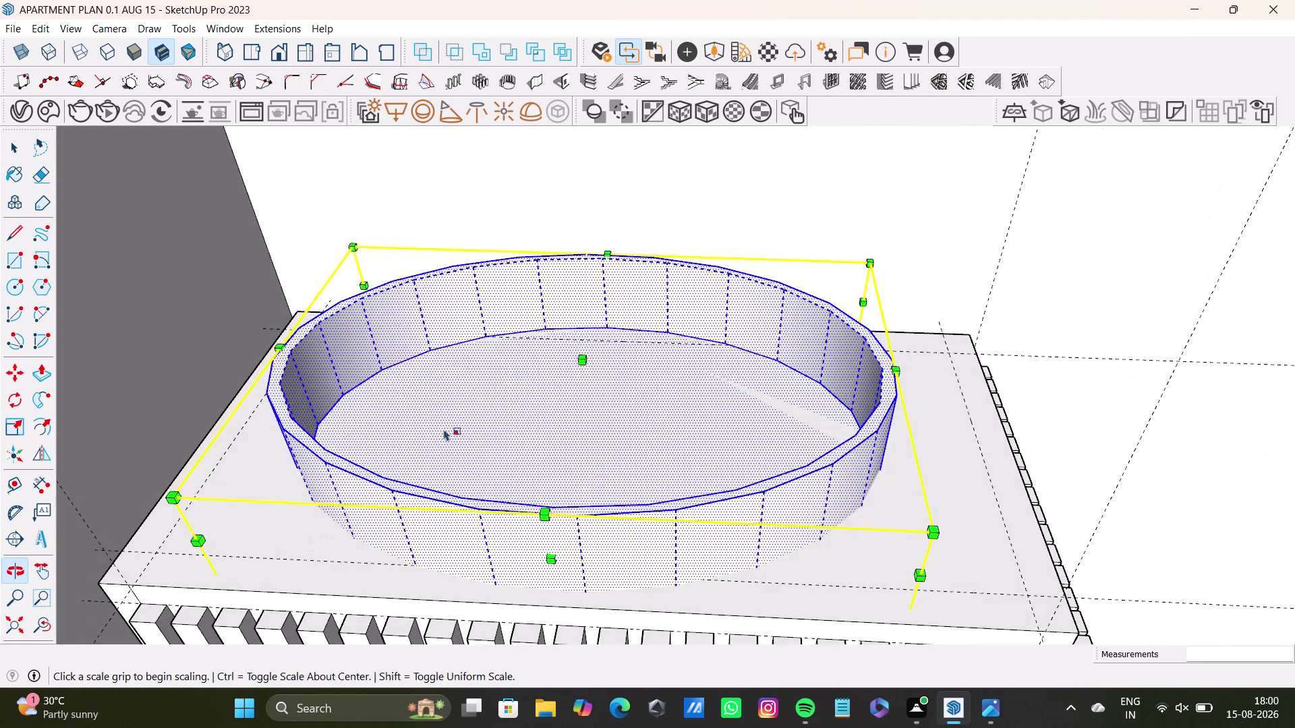
drag(580, 361, 582, 369)
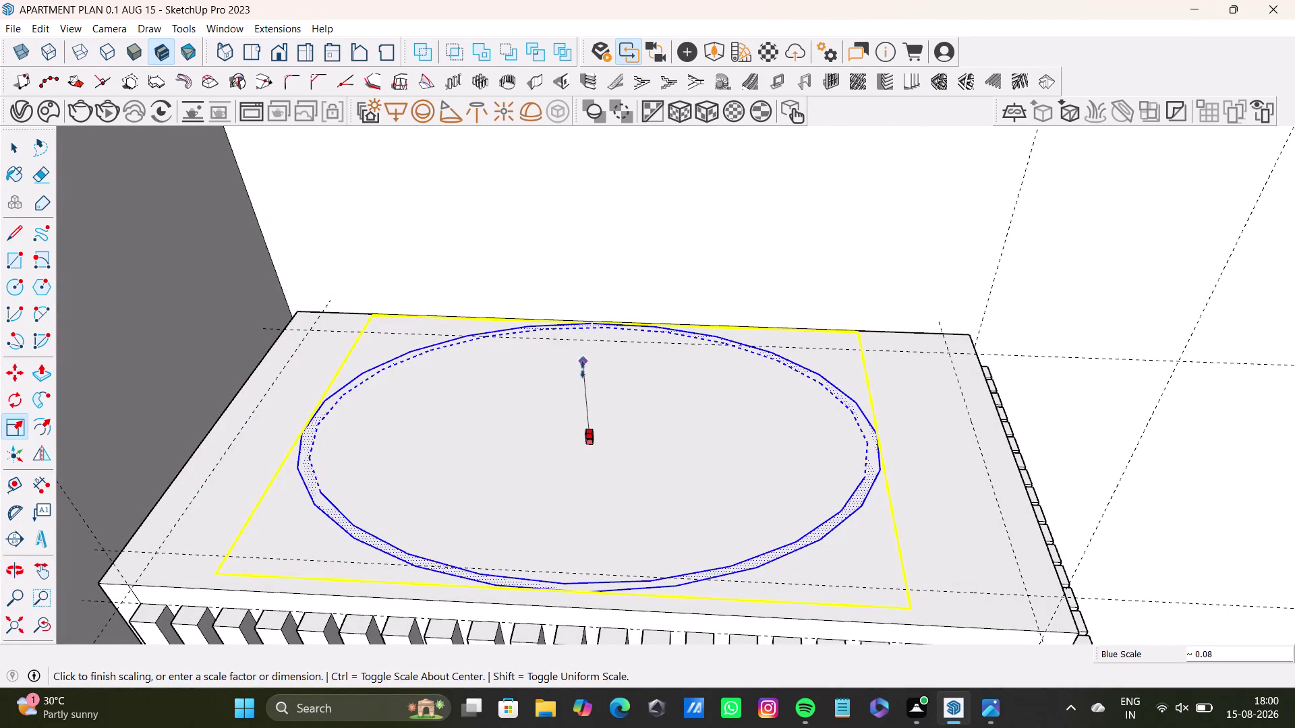
drag(582, 369, 583, 371)
key(ctrl+z)
drag(584, 357, 589, 332)
key(ctrl+z)
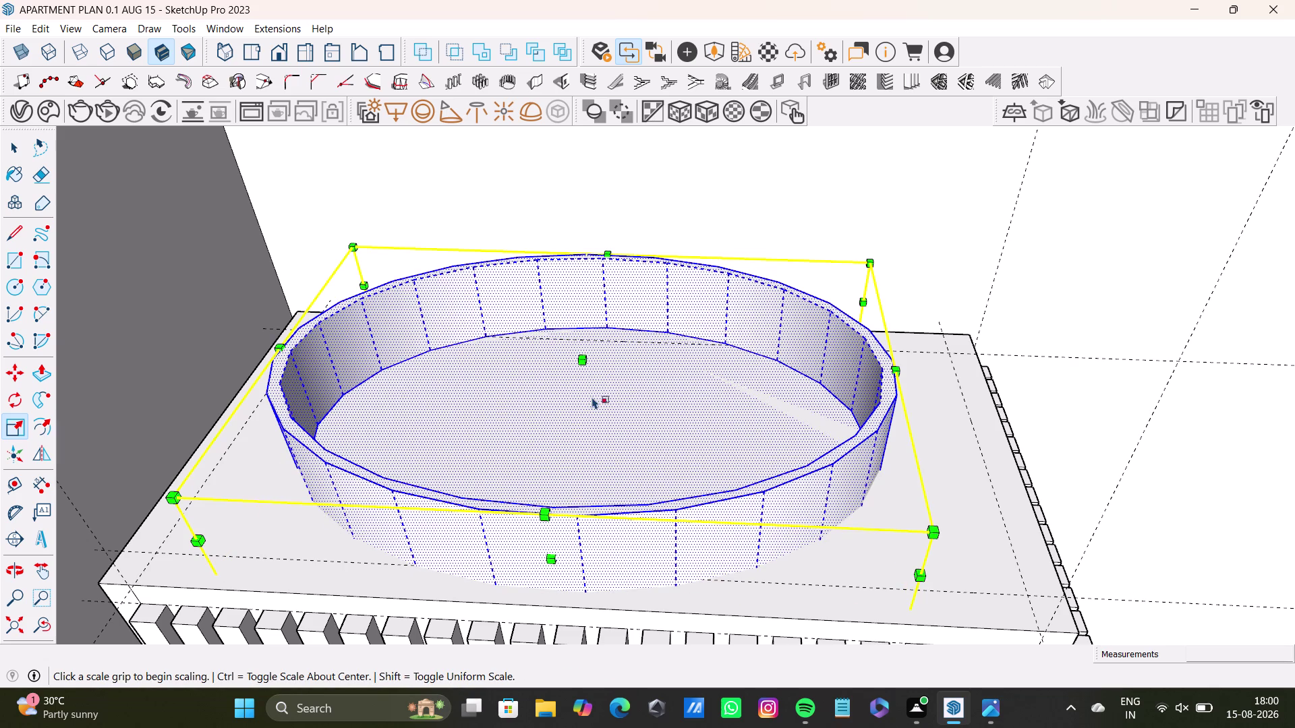
click(551, 561)
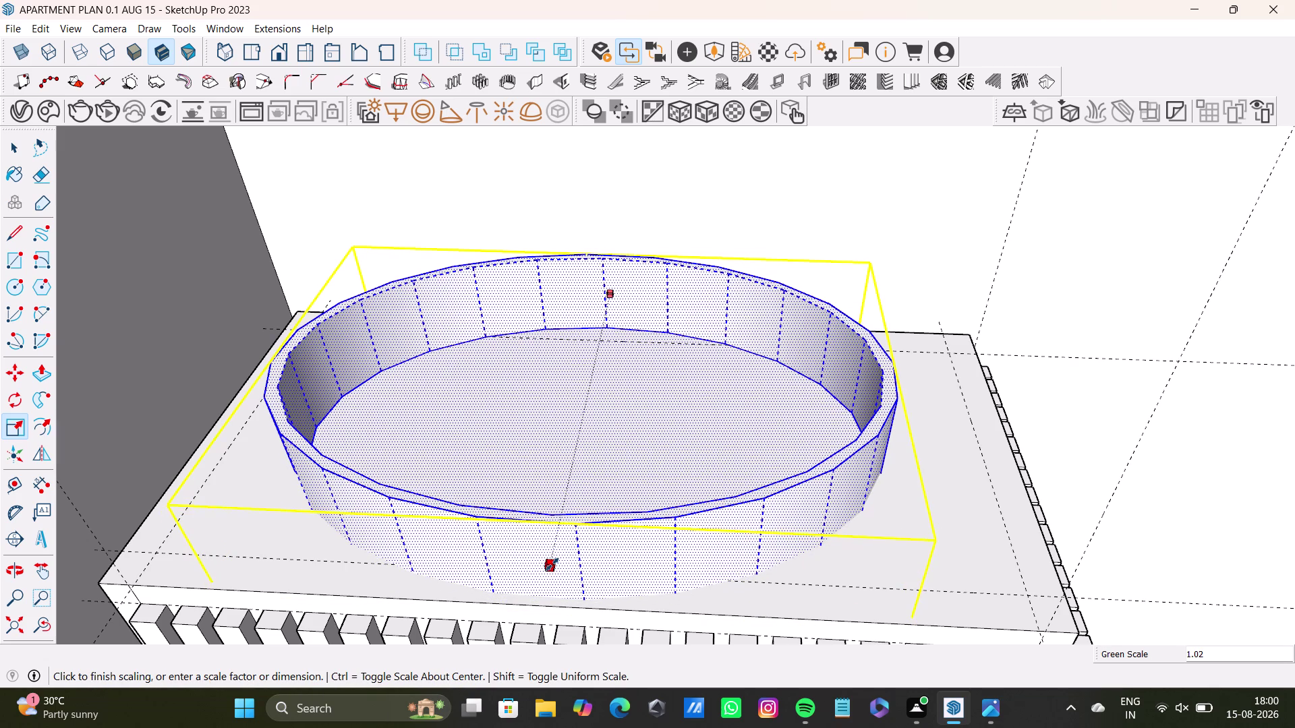
key(space)
scroll(down, 3)
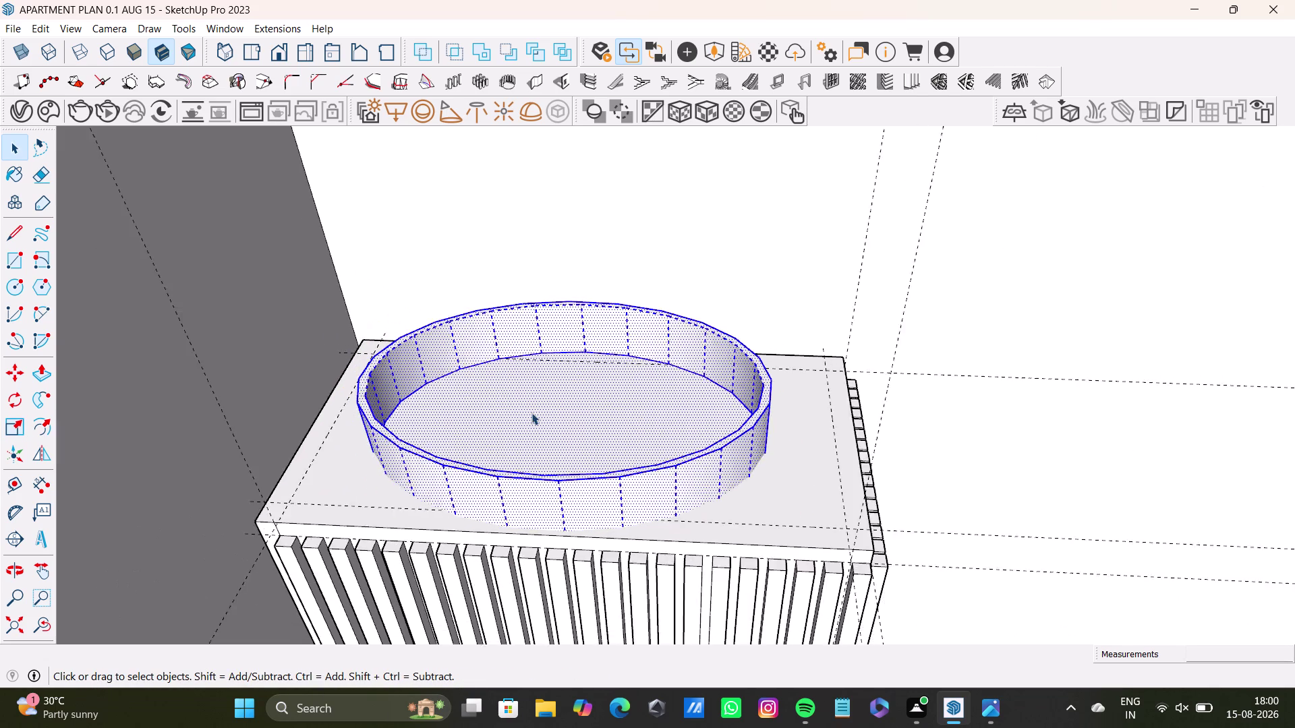
scroll(down, 3)
middle_drag(600, 497, 627, 287)
key(space)
key(space)
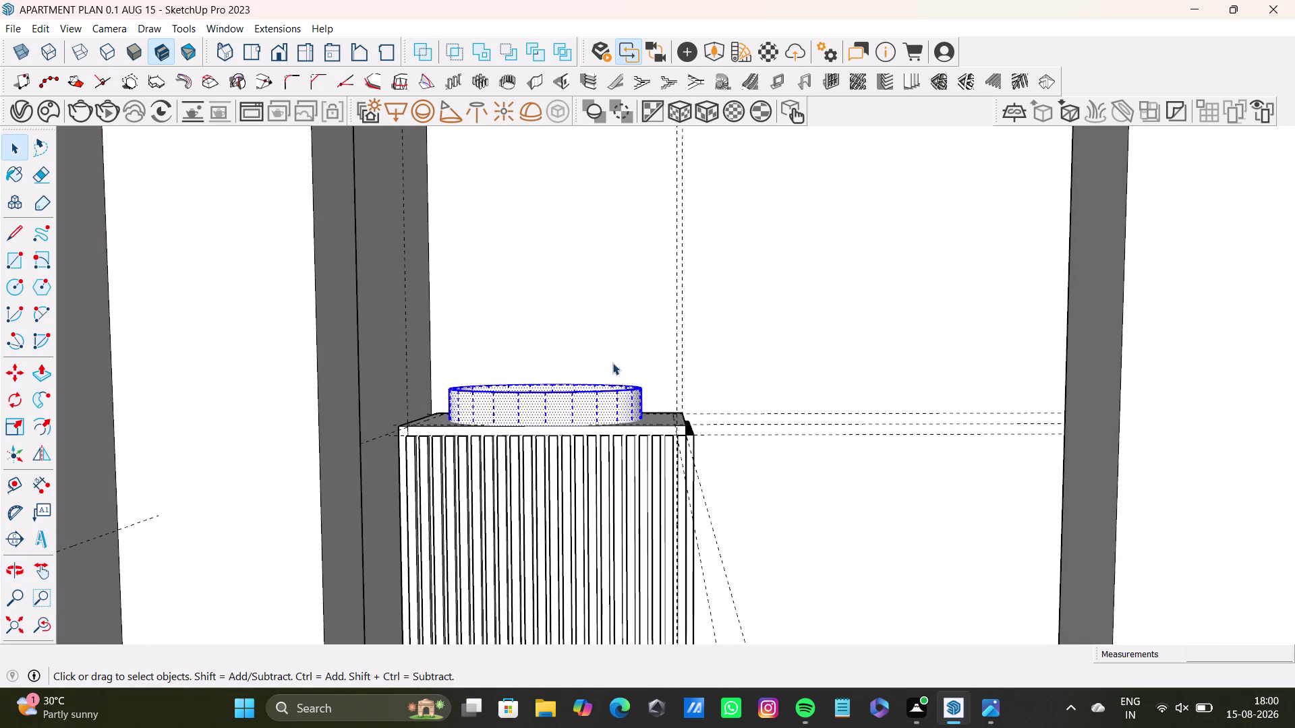
key(Escape)
scroll(down, 3)
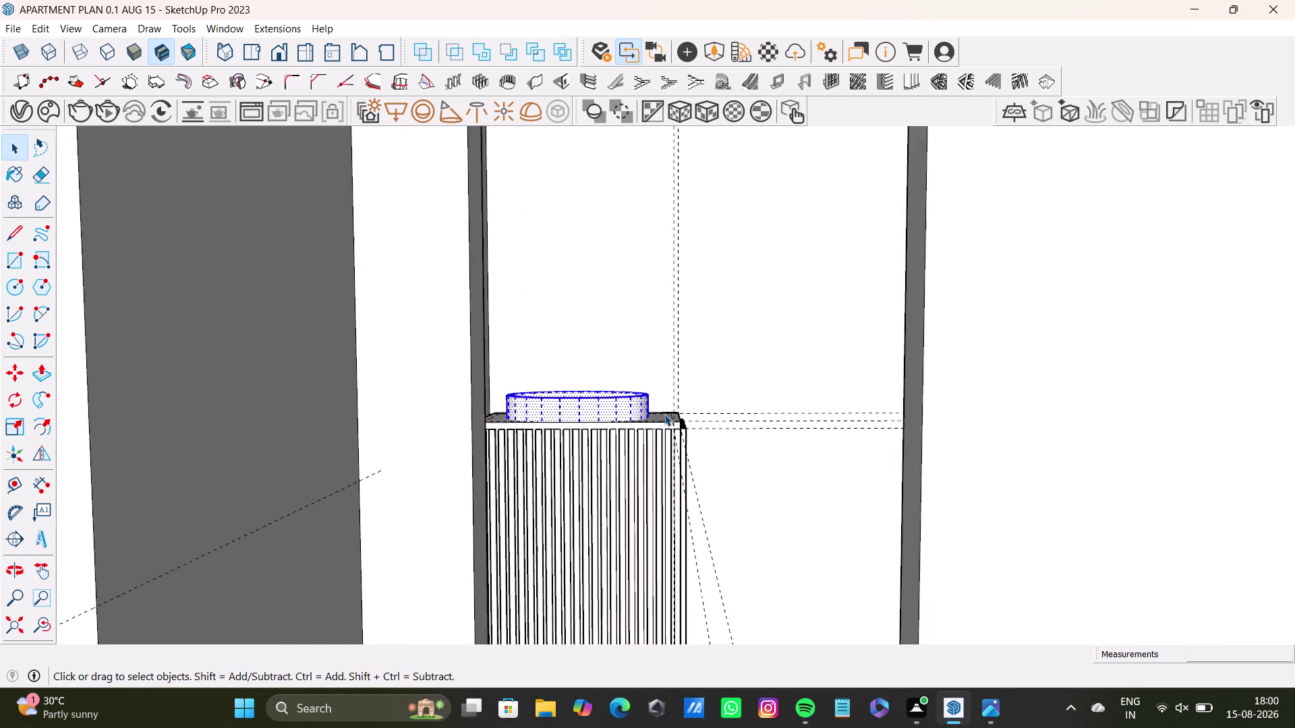
scroll(down, 3)
click(733, 444)
scroll(down, 3)
middle_drag(681, 498, 647, 630)
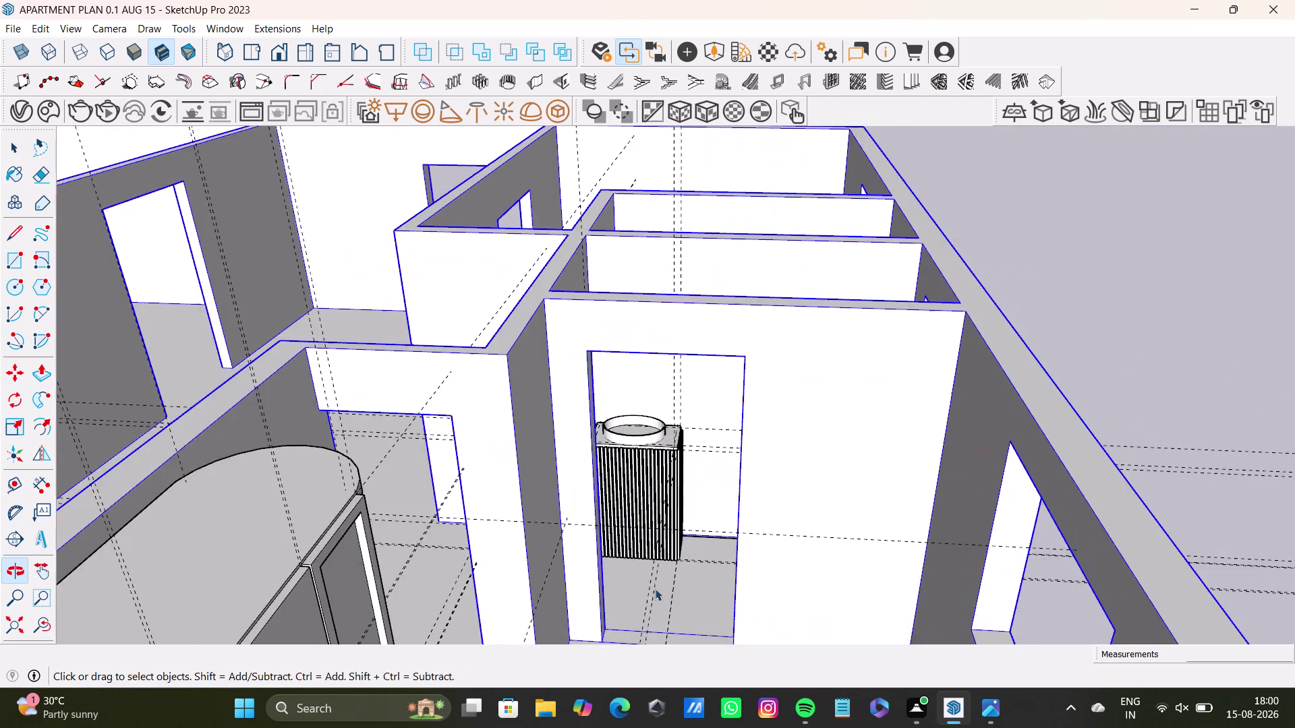
scroll(up, 3)
scroll(up, 3)
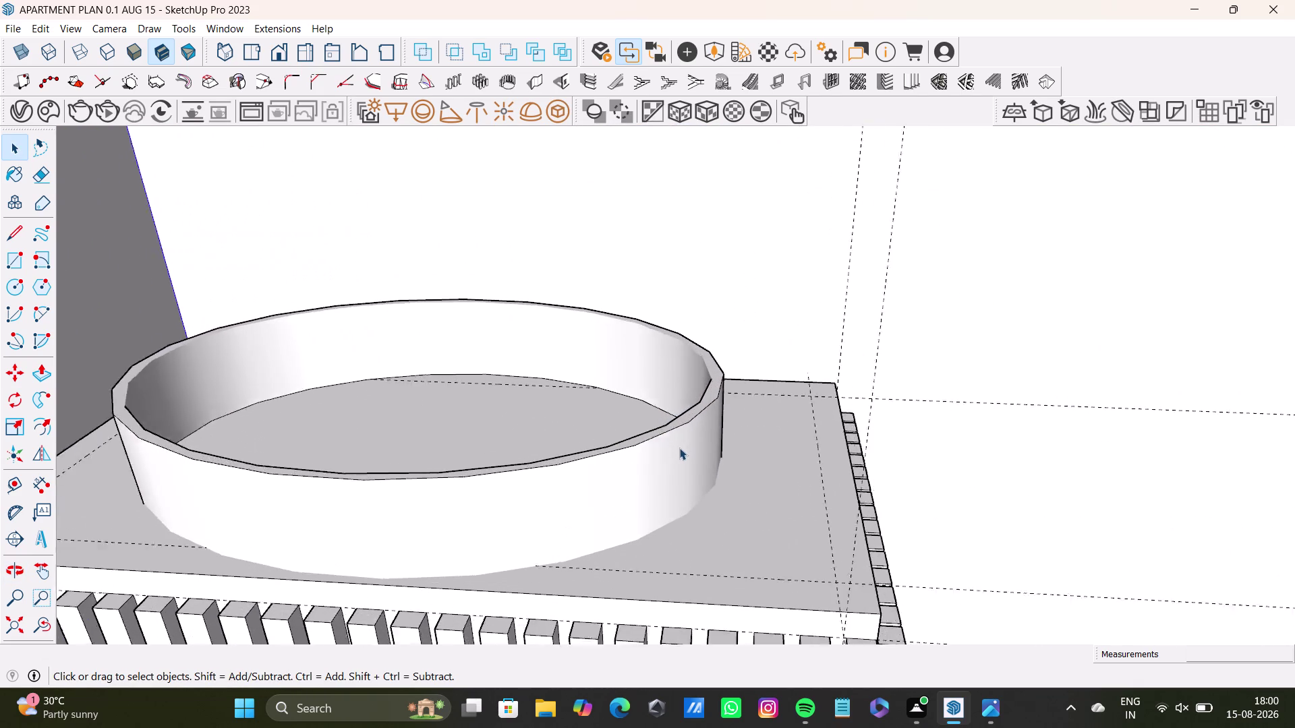
middle_drag(680, 452, 639, 387)
scroll(up, 3)
middle_drag(560, 543, 723, 464)
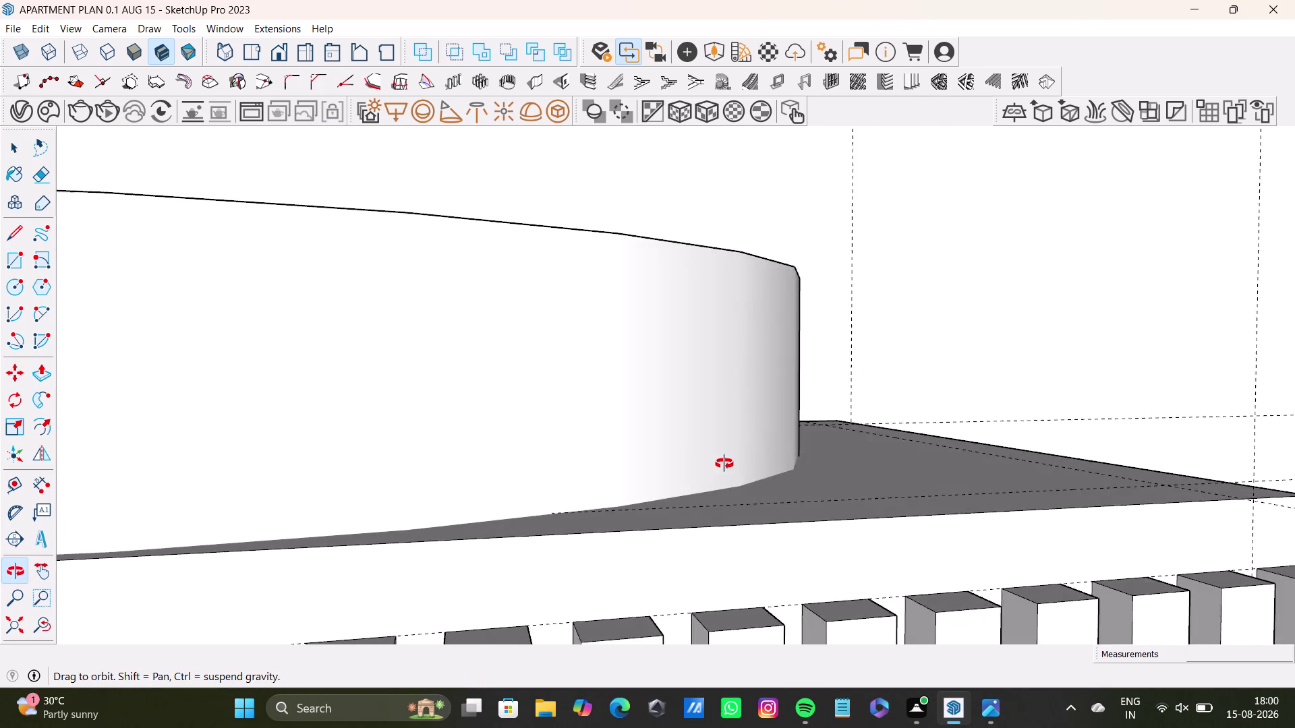
middle_drag(724, 464, 800, 468)
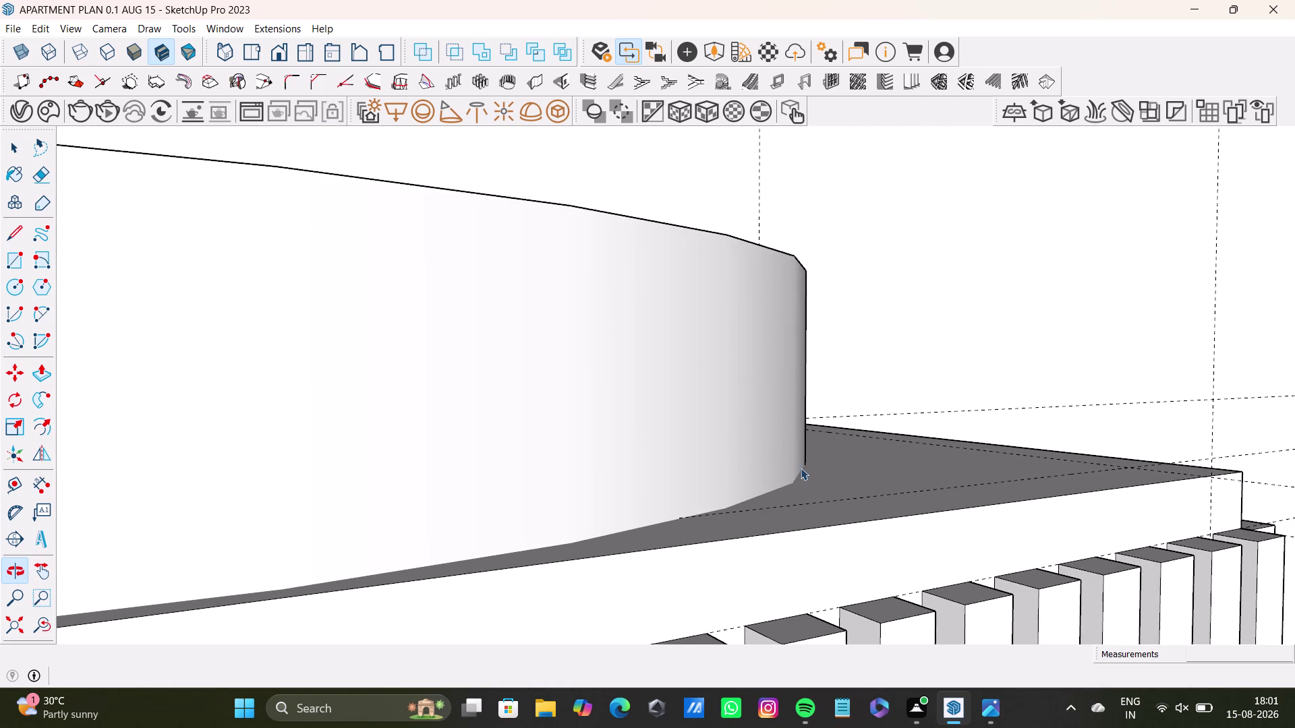
middle_drag(797, 496, 791, 502)
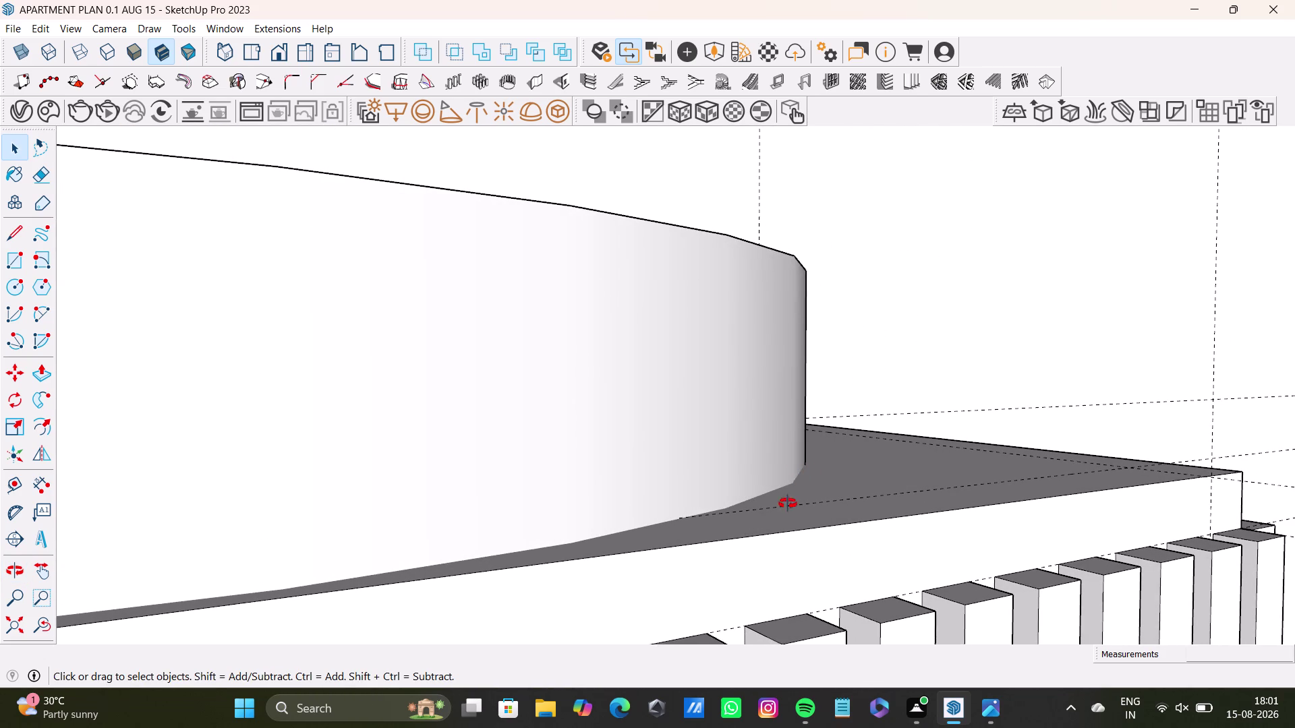
middle_drag(791, 502, 689, 609)
scroll(down, 3)
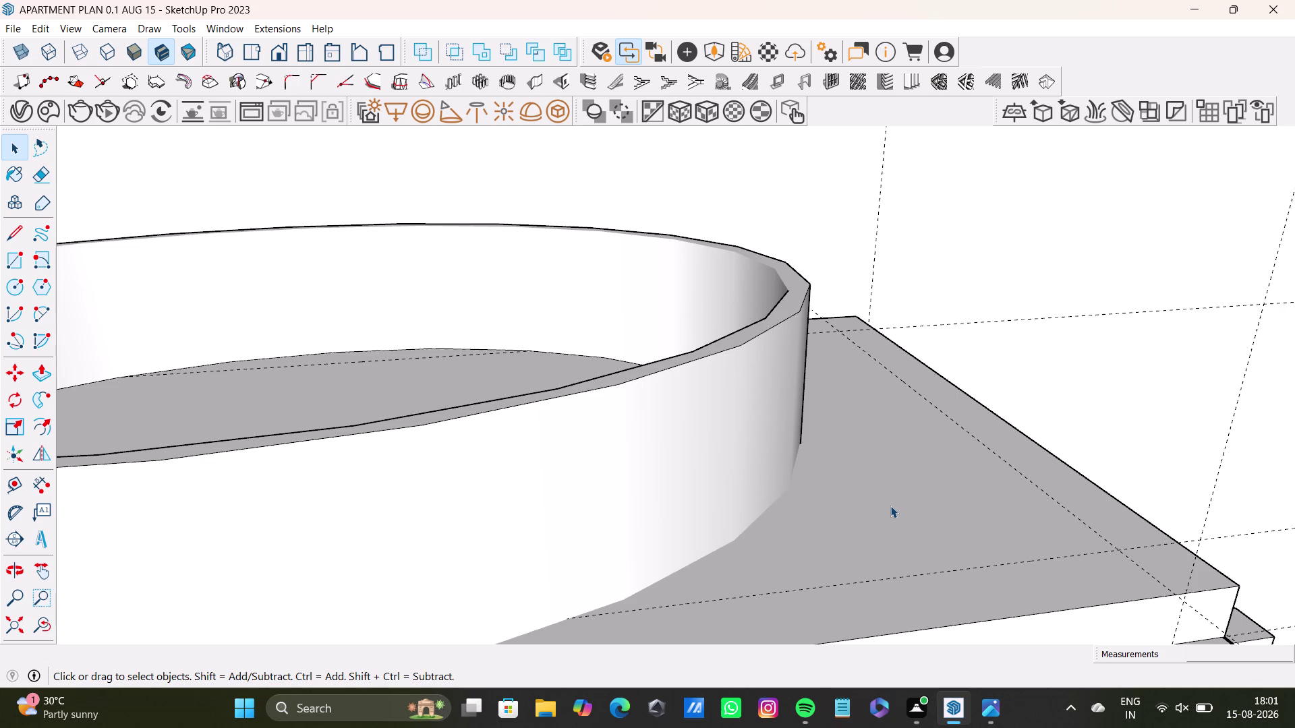
scroll(down, 3)
scroll(up, 3)
scroll(down, 3)
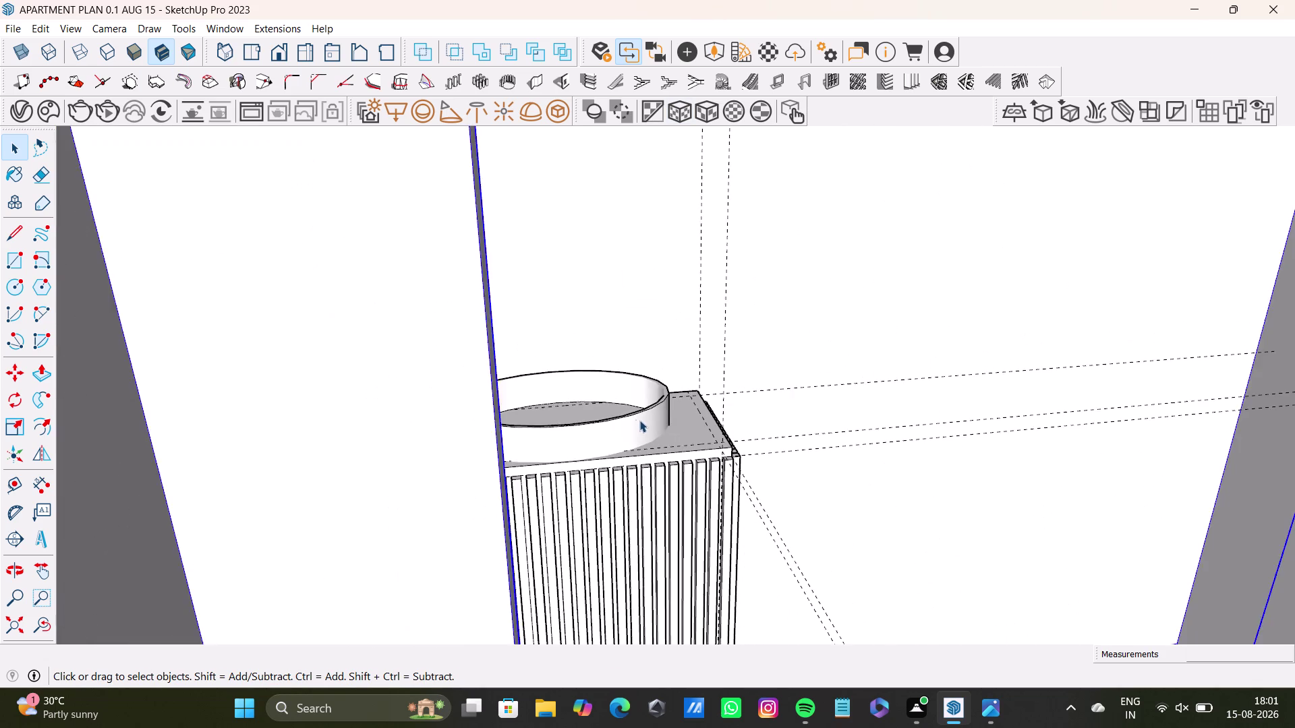
scroll(down, 3)
middle_drag(659, 422, 512, 597)
scroll(down, 3)
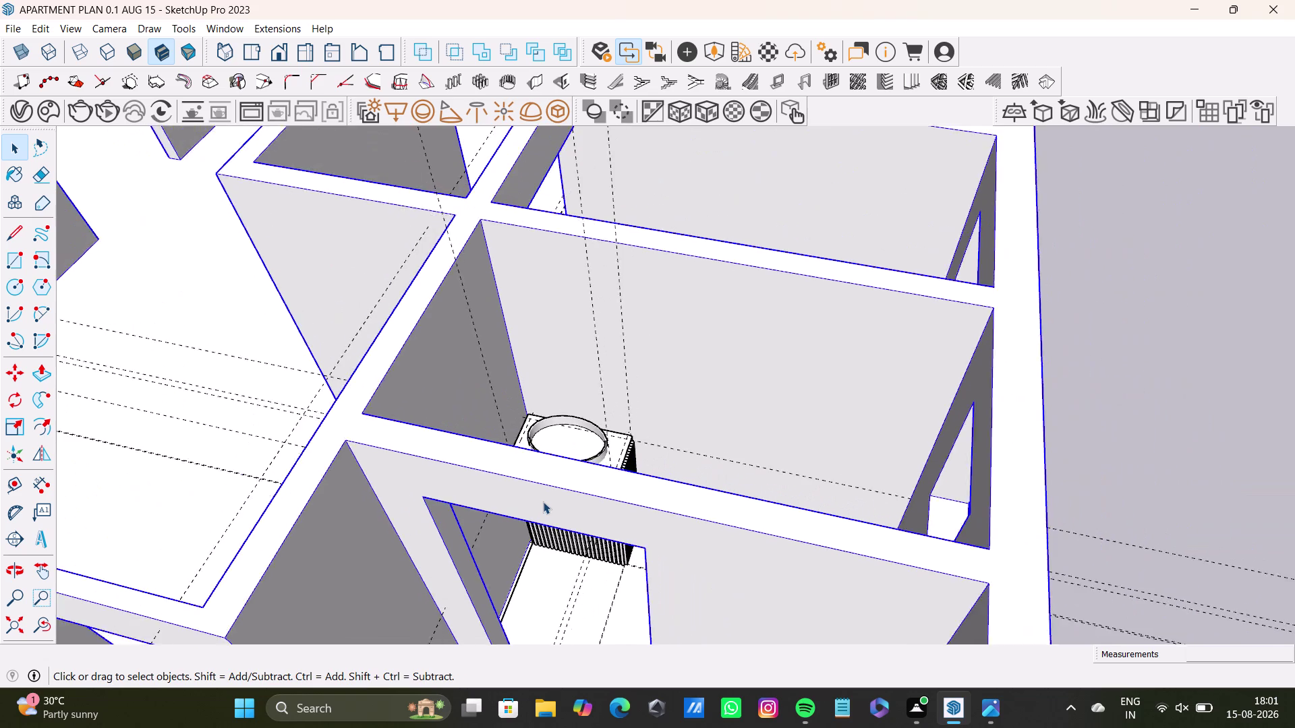
scroll(down, 3)
key(space)
scroll(down, 3)
click(1082, 432)
click(1083, 431)
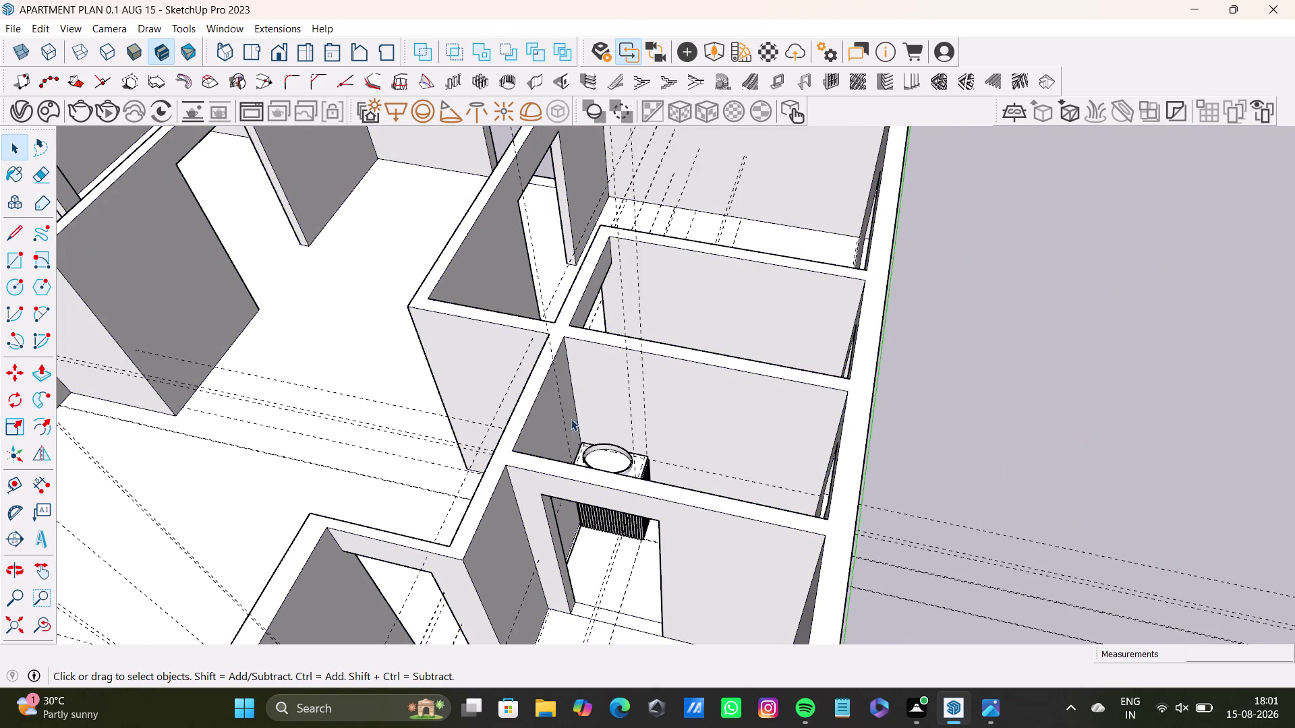
scroll(up, 3)
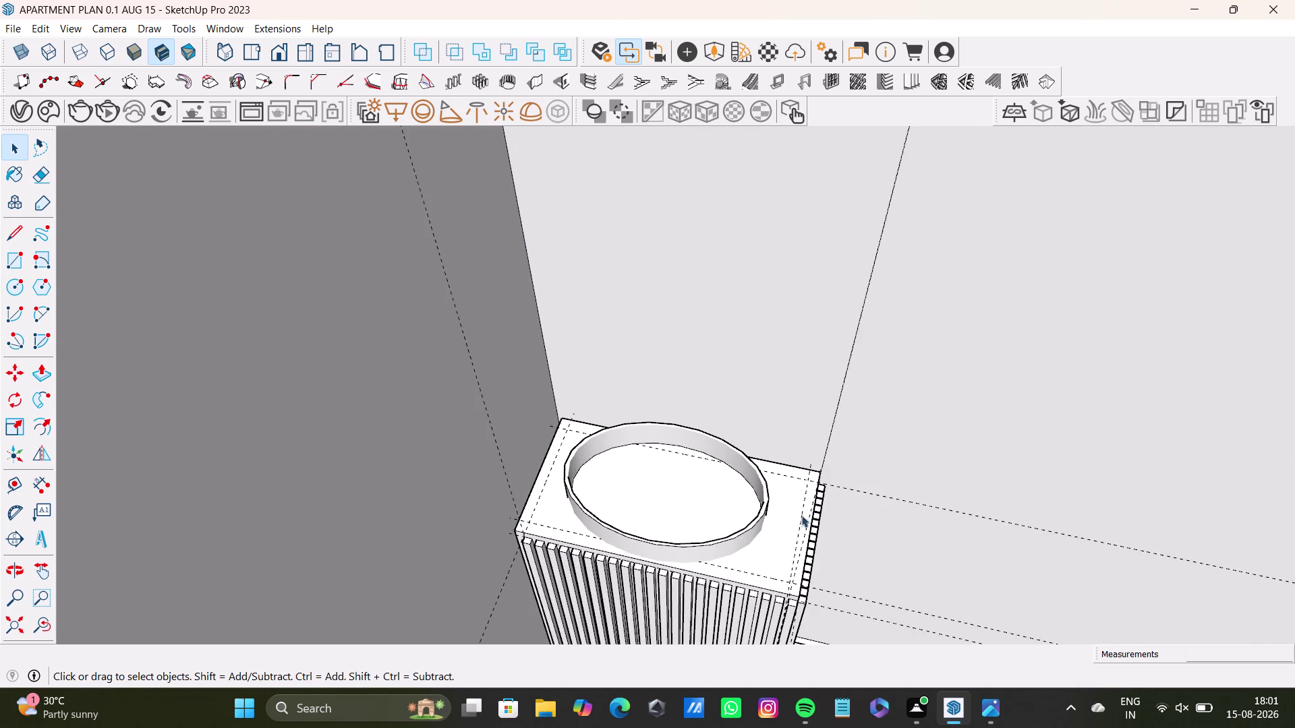
click(803, 539)
triple_click(791, 536)
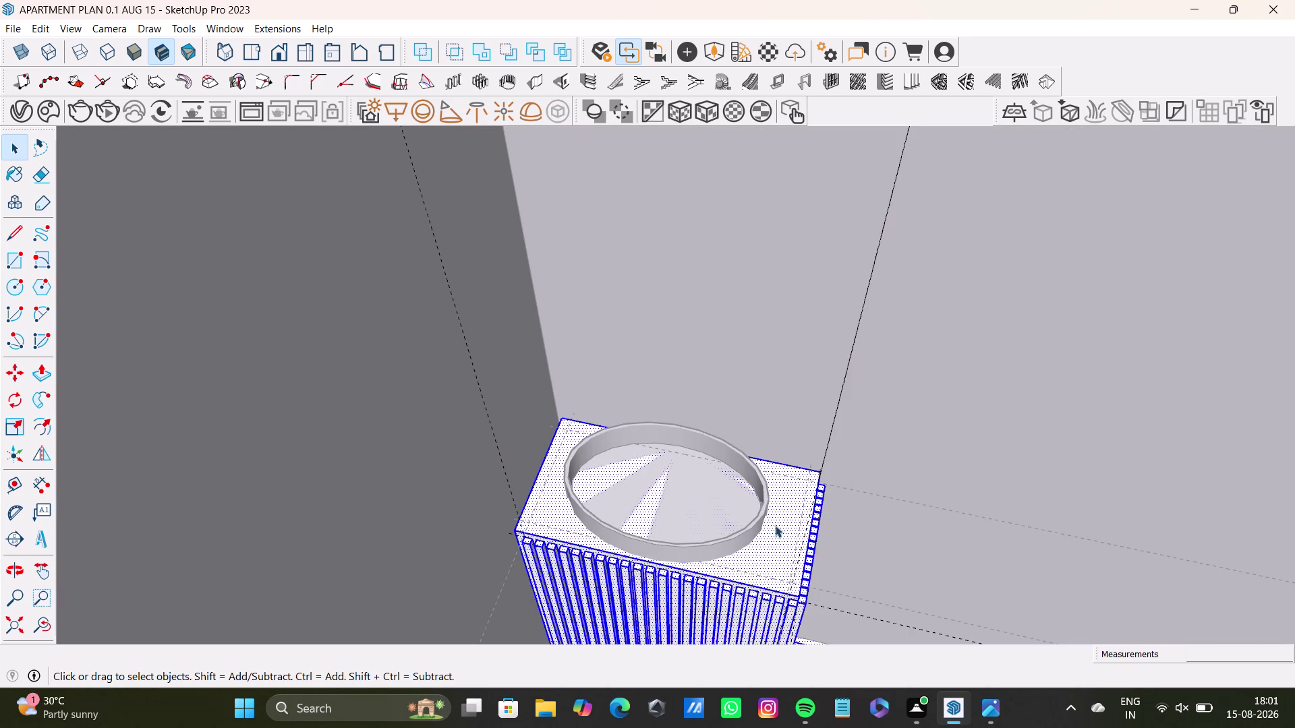
scroll(down, 3)
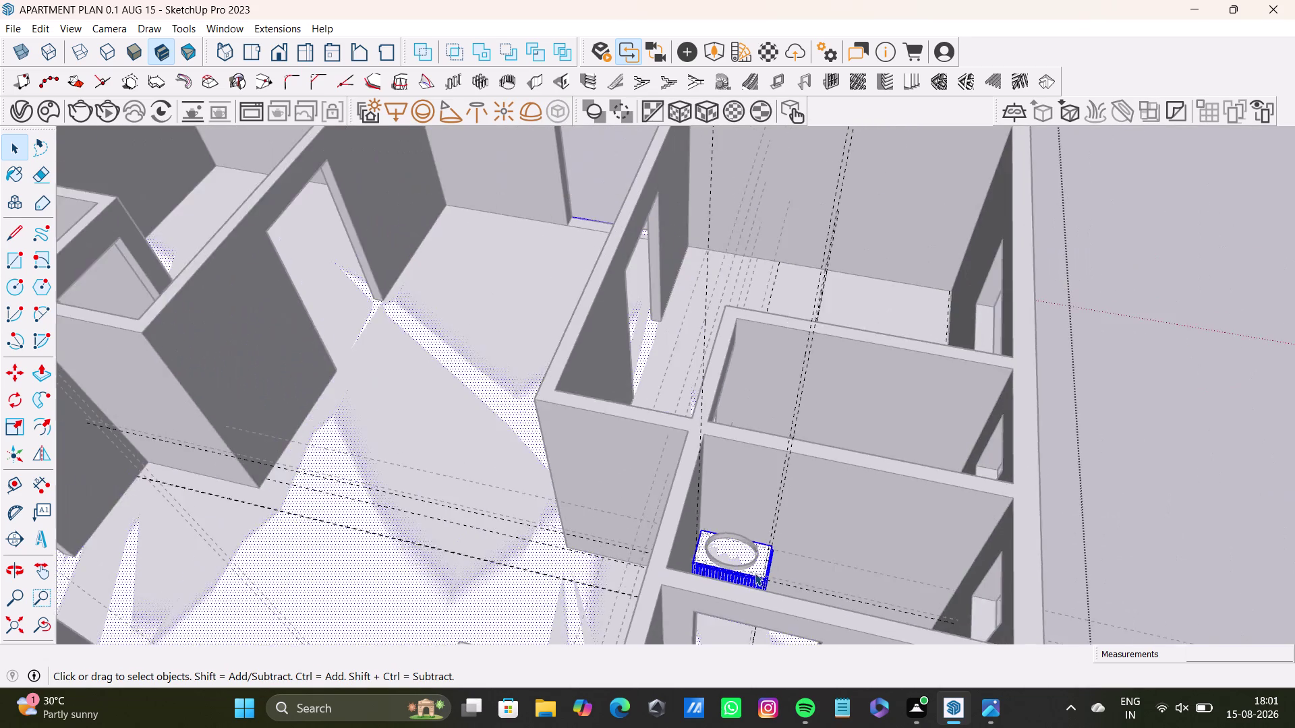
scroll(down, 3)
middle_drag(754, 573, 648, 299)
triple_click(655, 338)
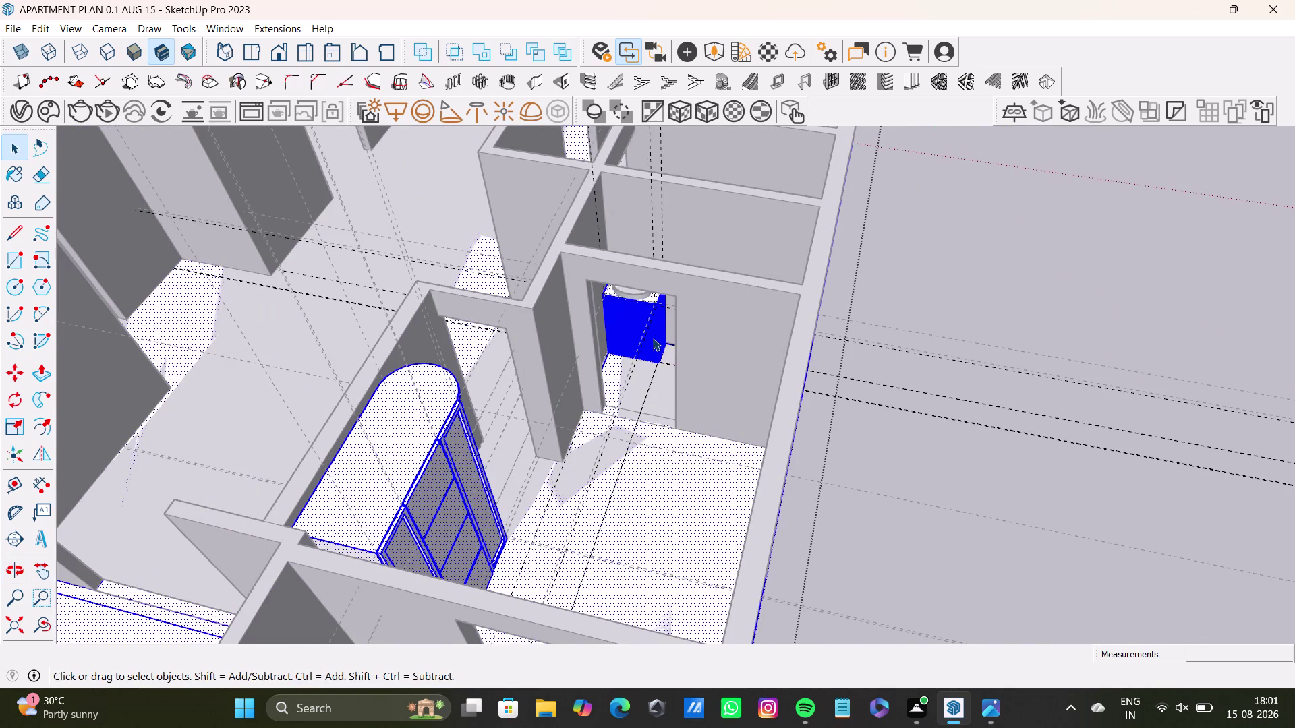
scroll(up, 3)
triple_click(652, 332)
double_click(653, 332)
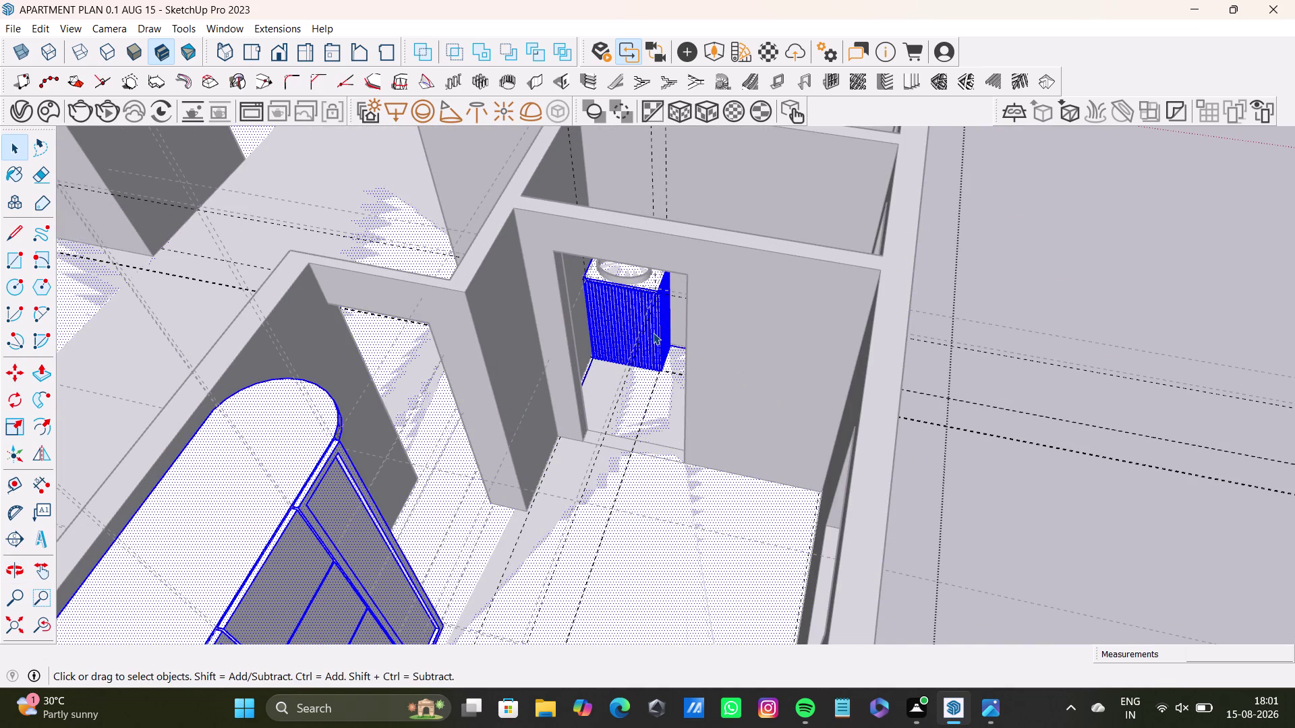
click(653, 332)
click(1066, 329)
scroll(up, 3)
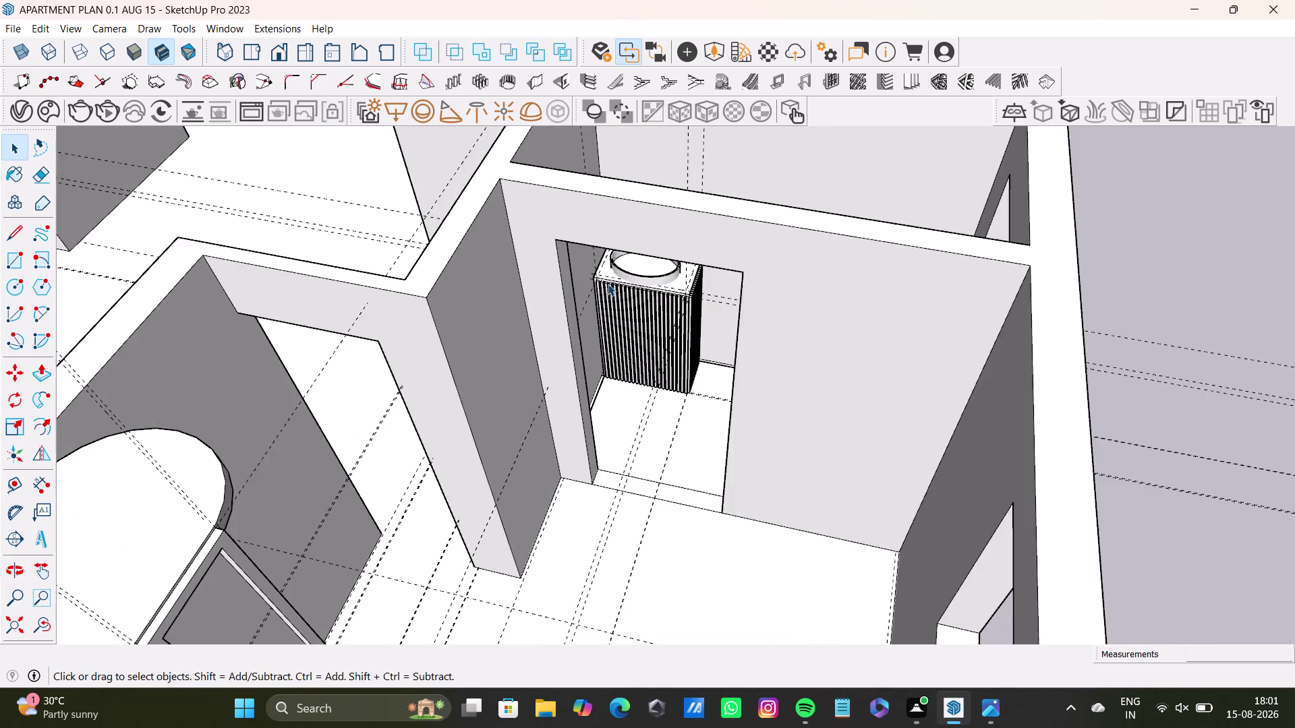
scroll(up, 3)
middle_drag(619, 294, 596, 234)
scroll(up, 3)
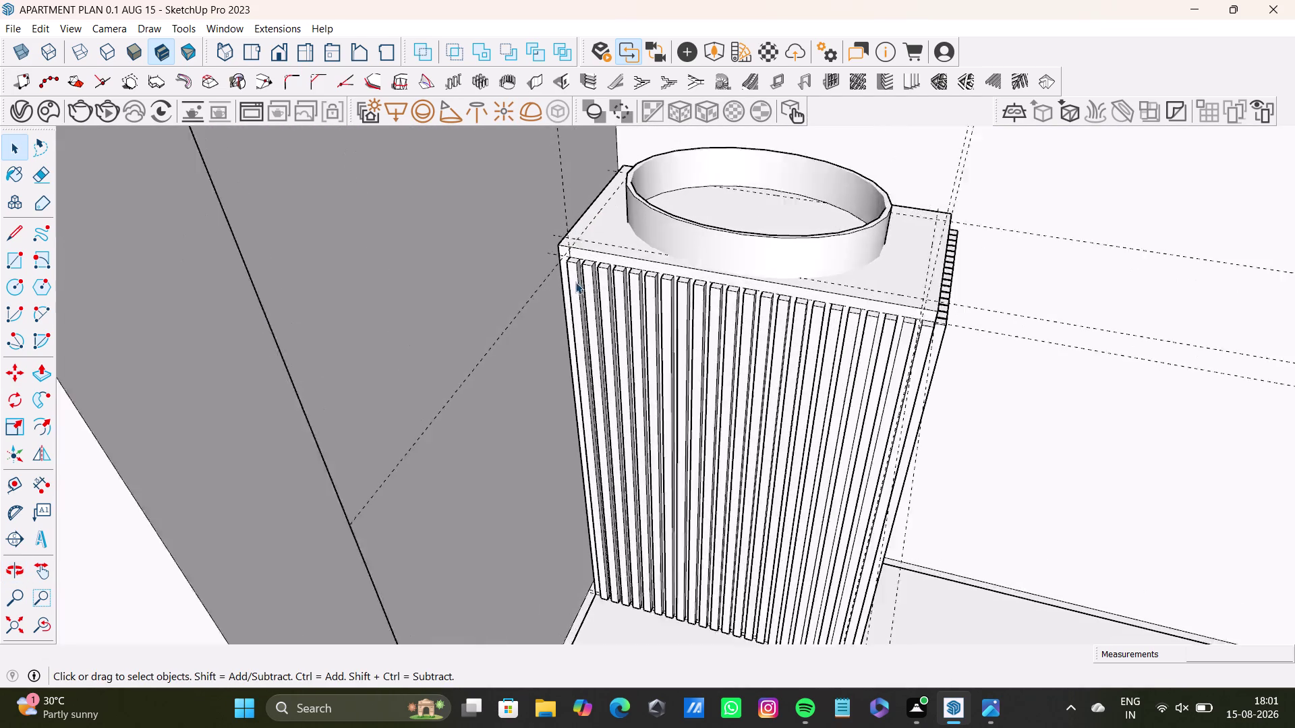
scroll(up, 3)
drag(562, 240, 999, 676)
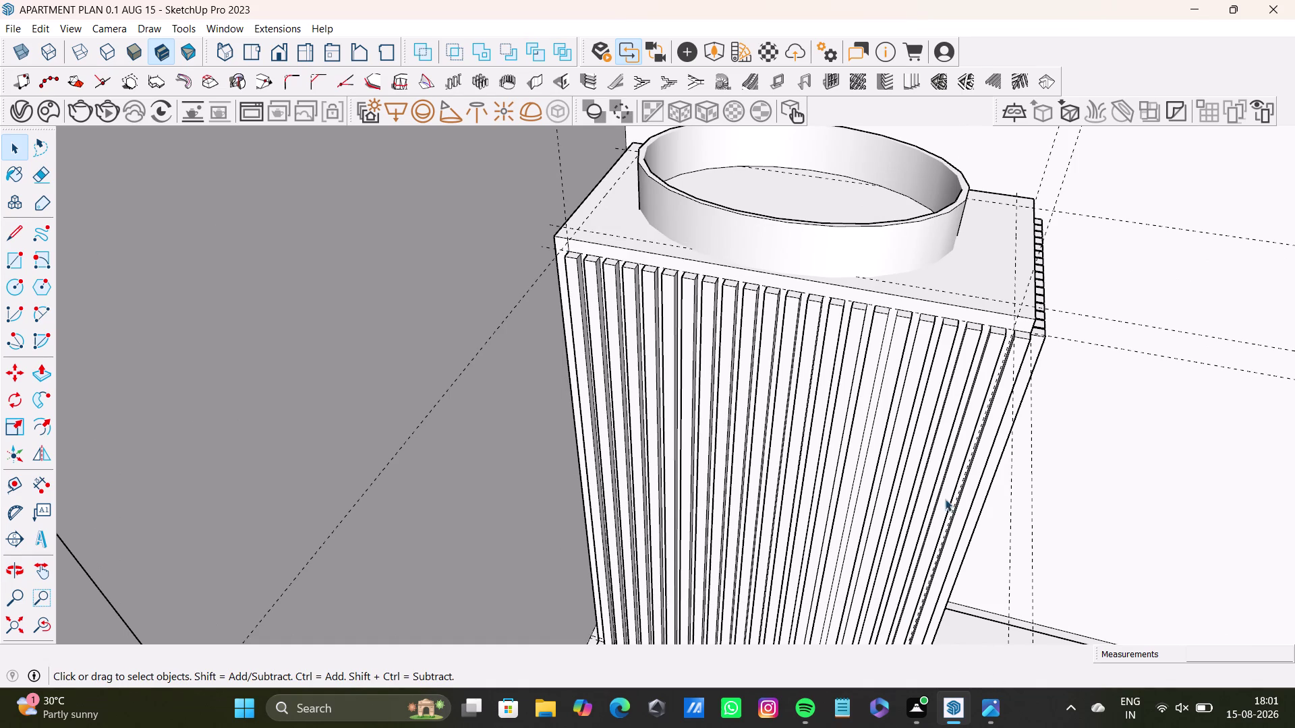
middle_drag(945, 499, 928, 325)
middle_drag(923, 372, 893, 471)
middle_drag(890, 487, 933, 341)
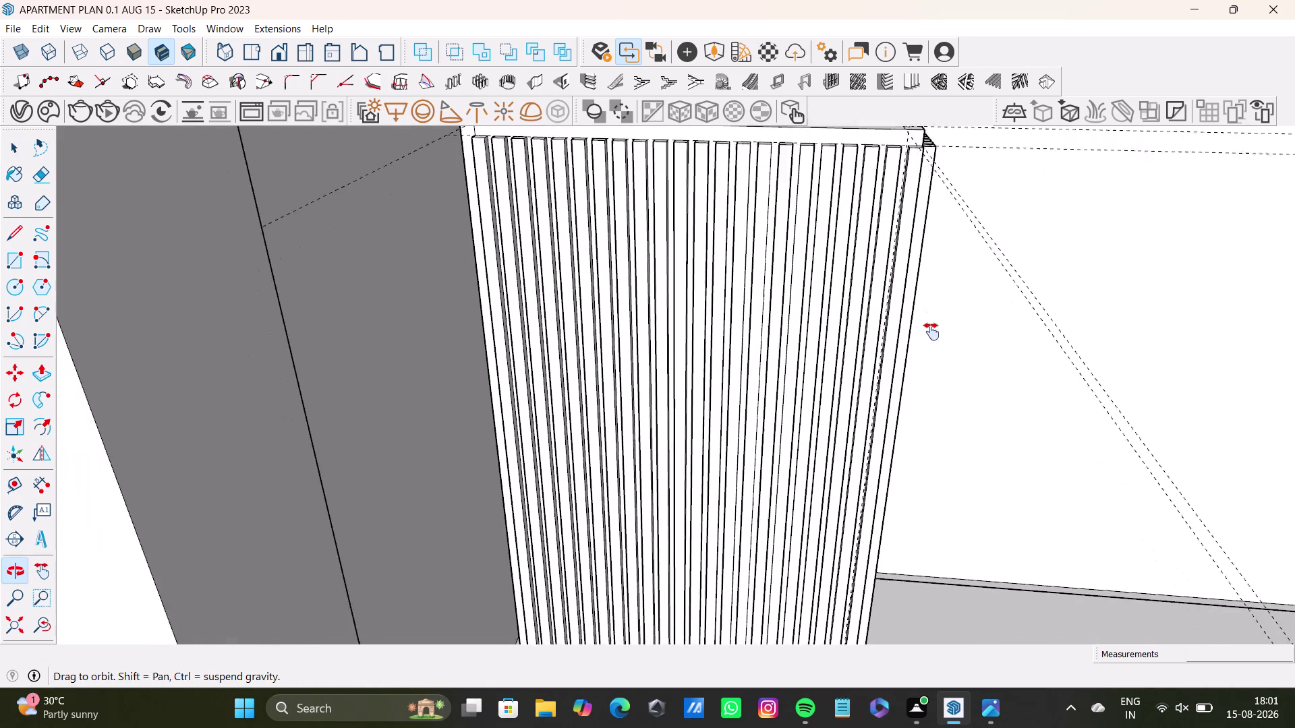
middle_drag(933, 340, 919, 366)
scroll(down, 3)
middle_drag(918, 366, 912, 340)
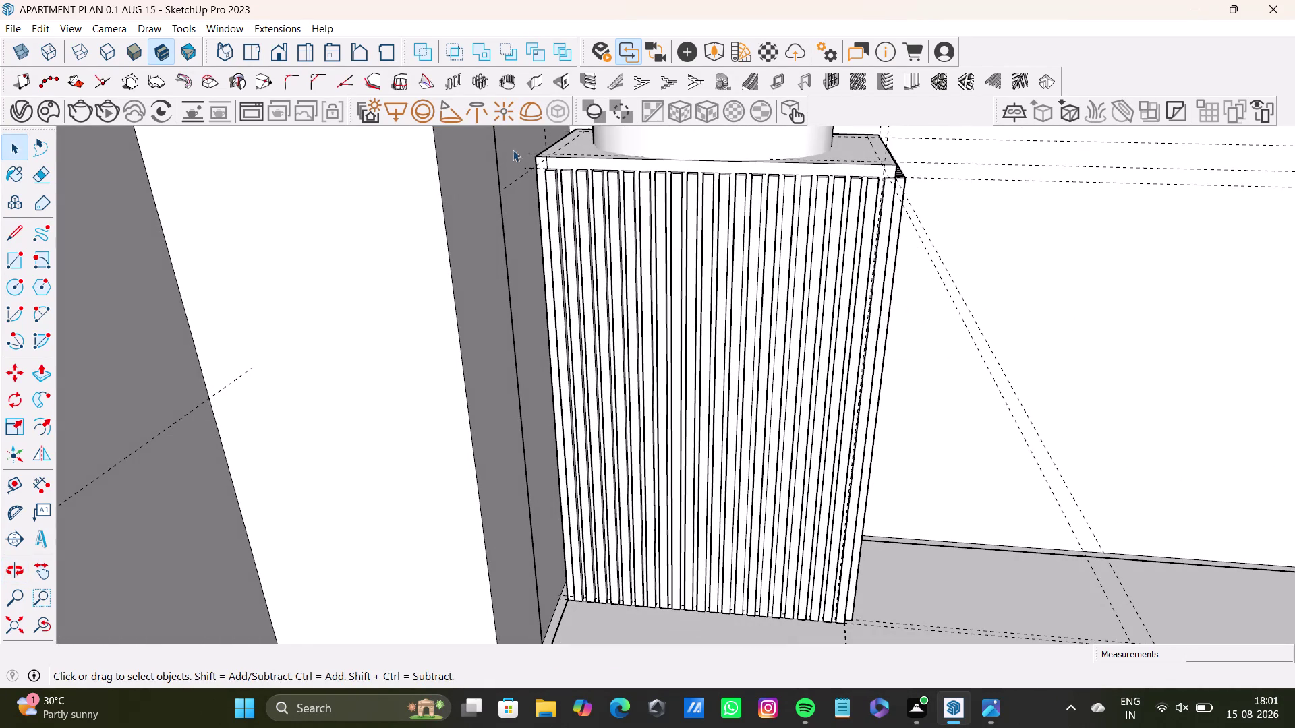
drag(543, 161, 793, 622)
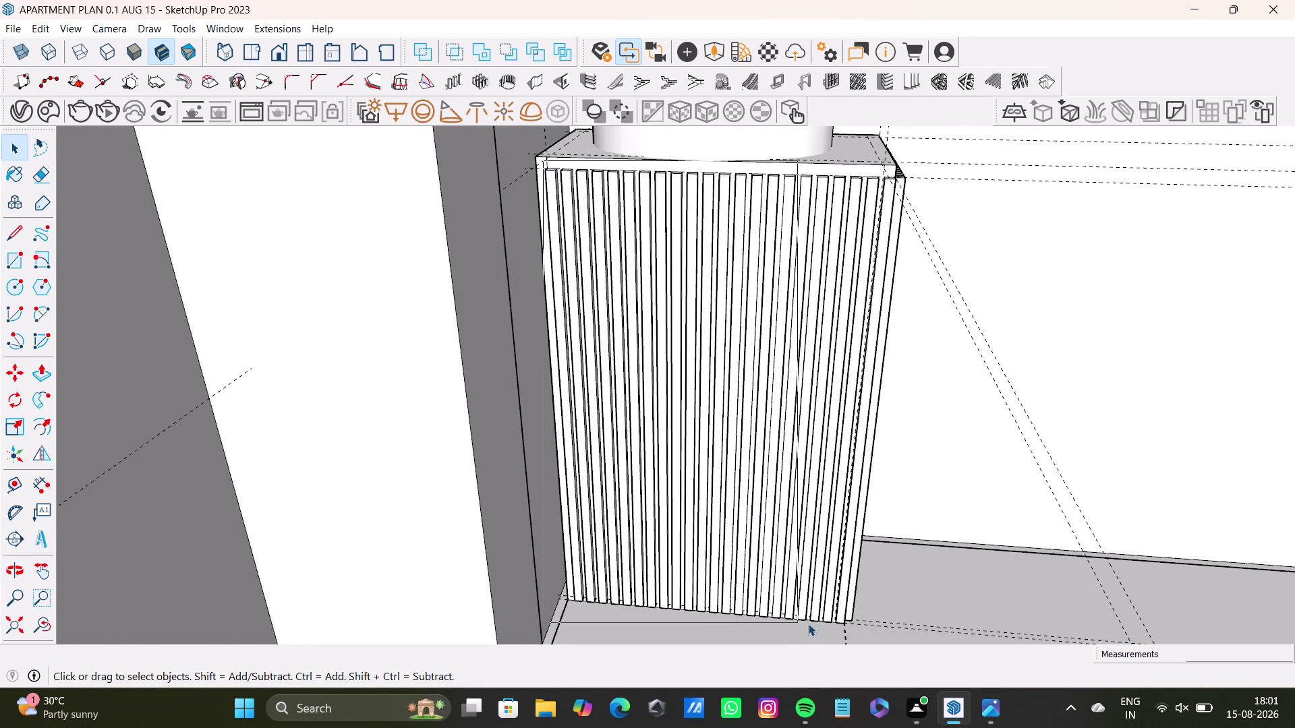
drag(793, 623, 862, 624)
click(841, 597)
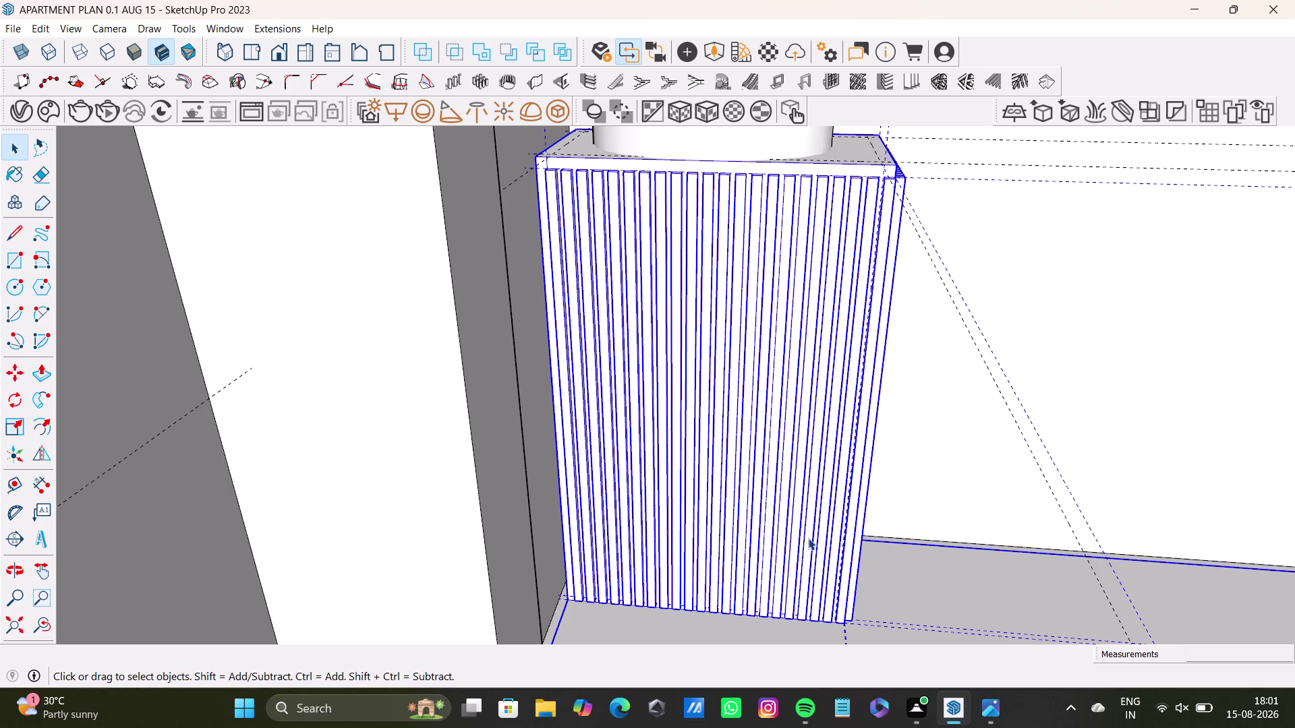
key(space)
click(47, 621)
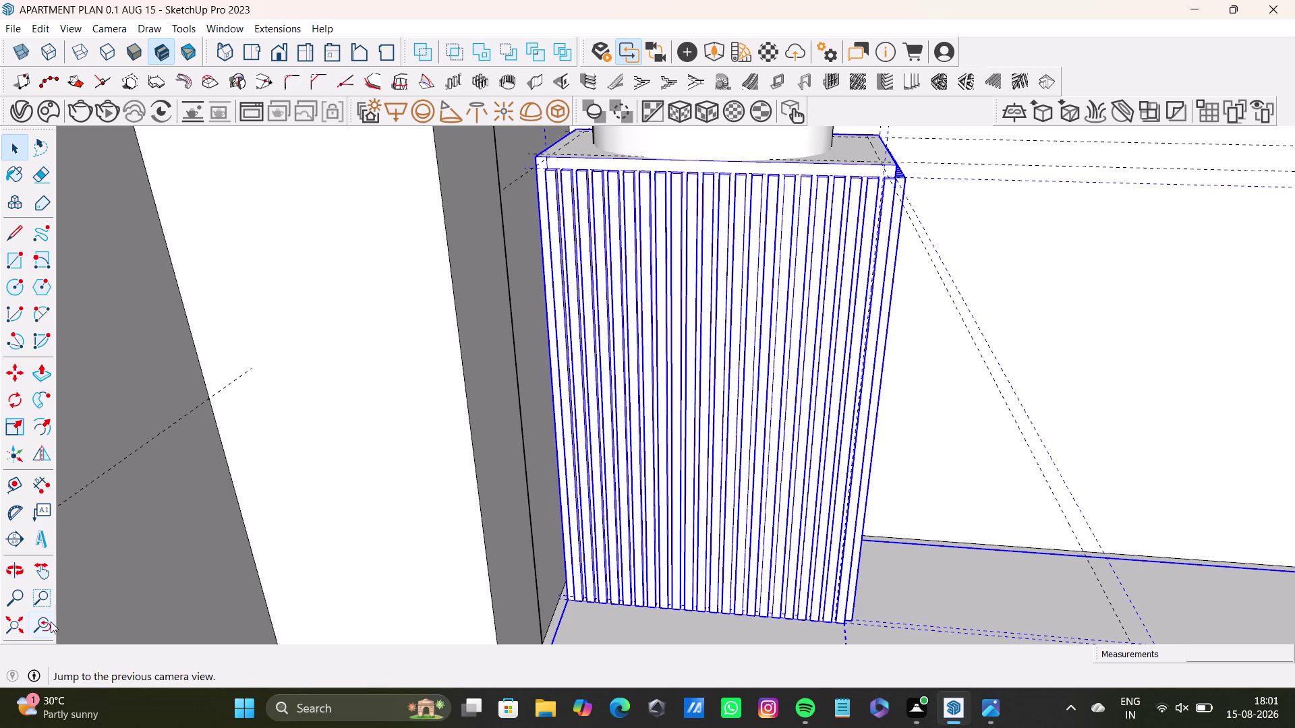
scroll(down, 3)
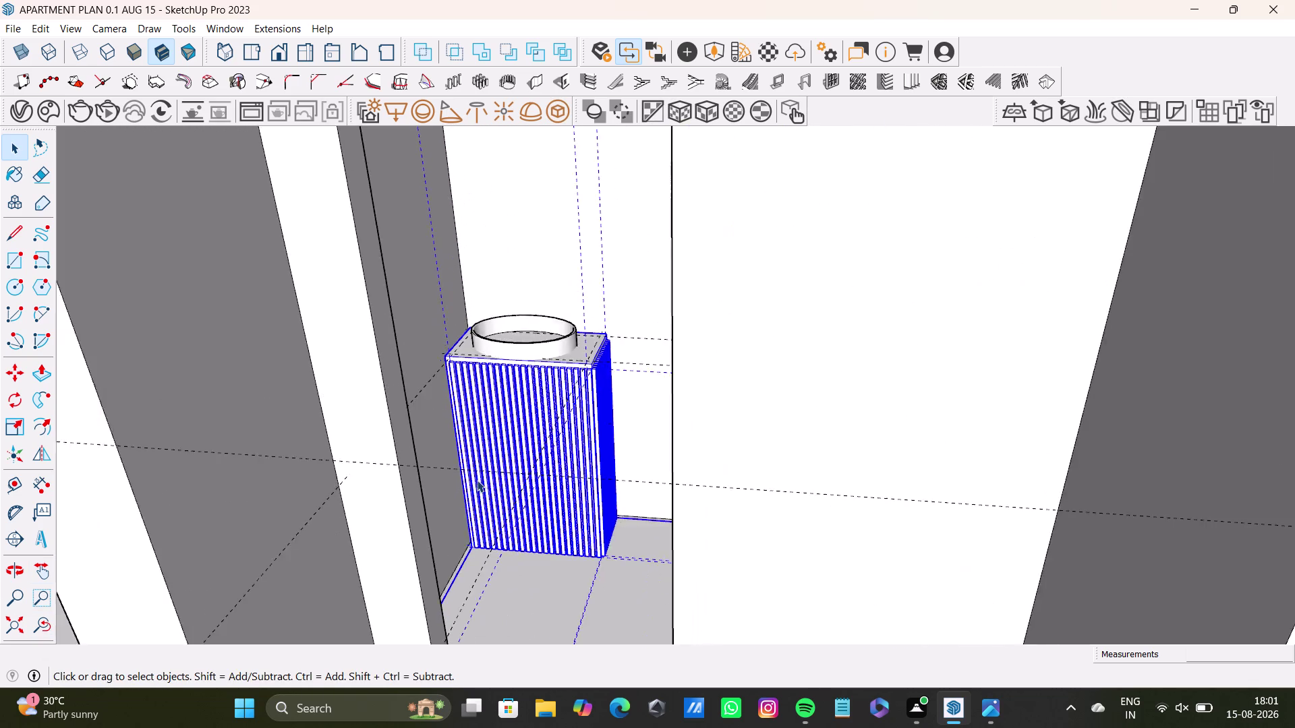
scroll(down, 3)
scroll(up, 3)
scroll(down, 3)
click(894, 369)
scroll(up, 3)
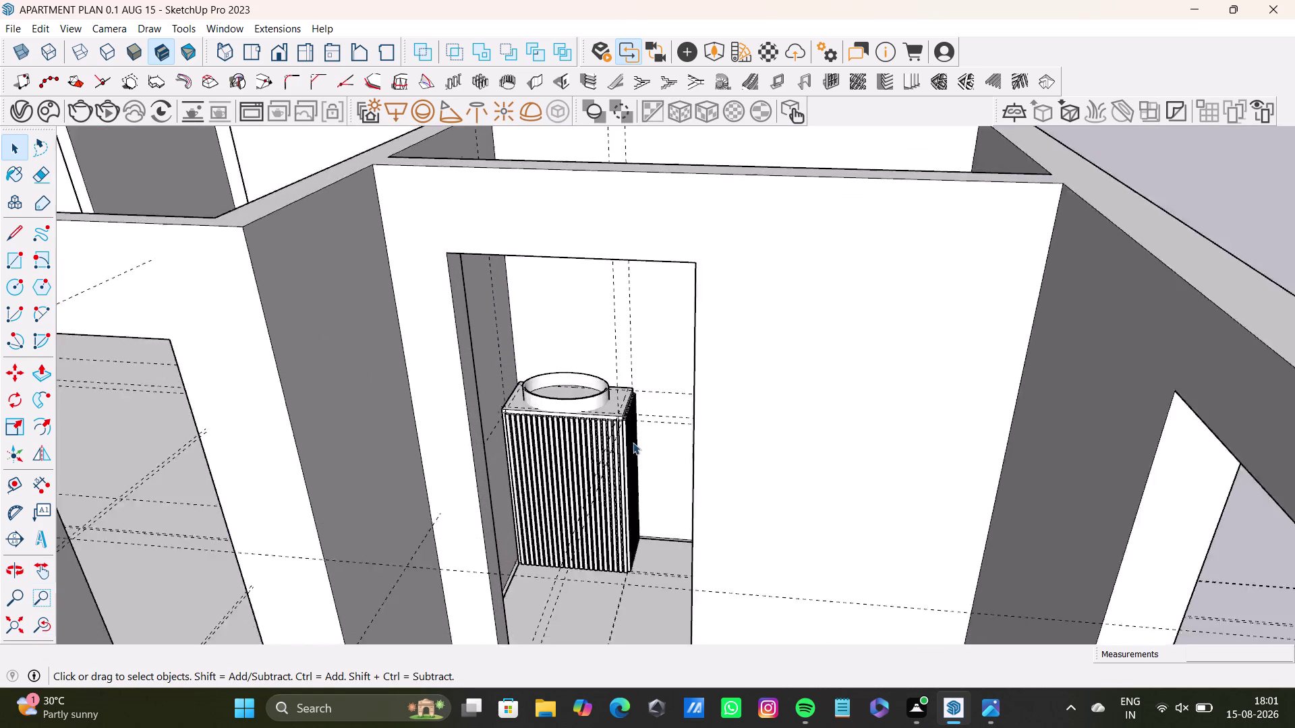
scroll(up, 3)
scroll(up, 3)
scroll(down, 3)
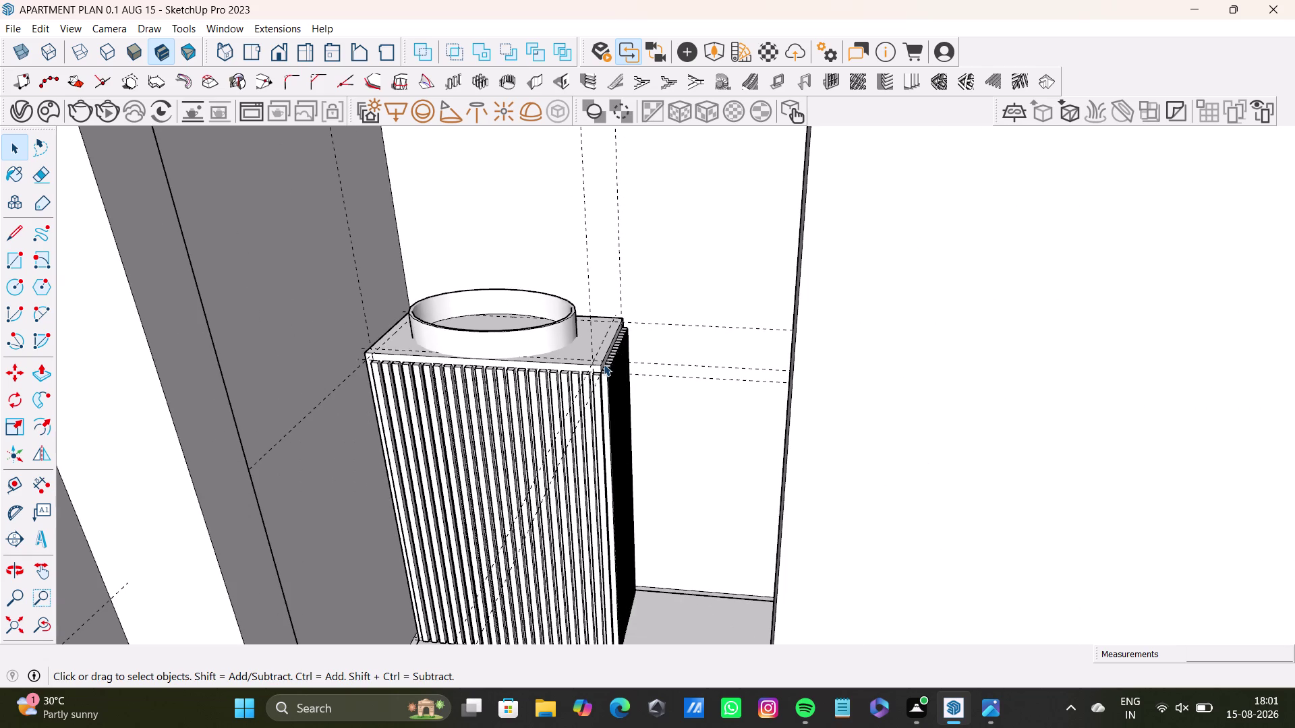
Enter the fluted cabinet group and select its top face.
click(590, 357)
double_click(589, 357)
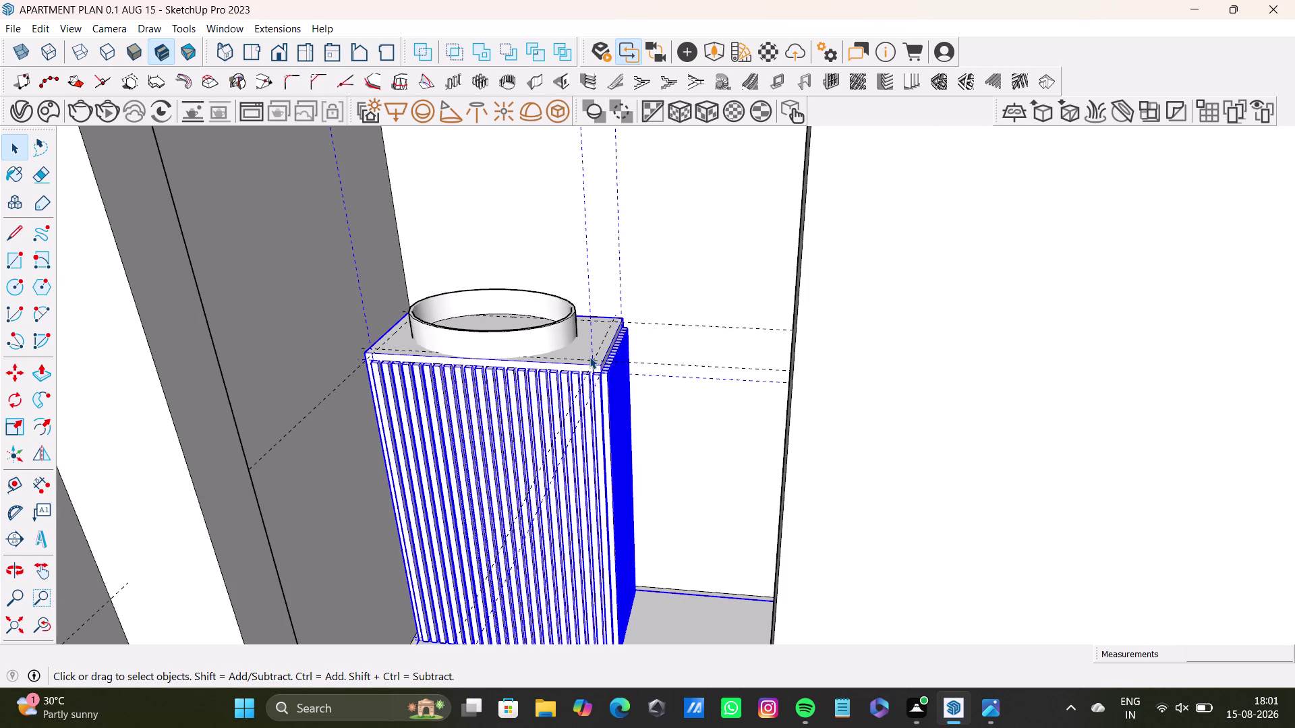
double_click(589, 361)
double_click(590, 361)
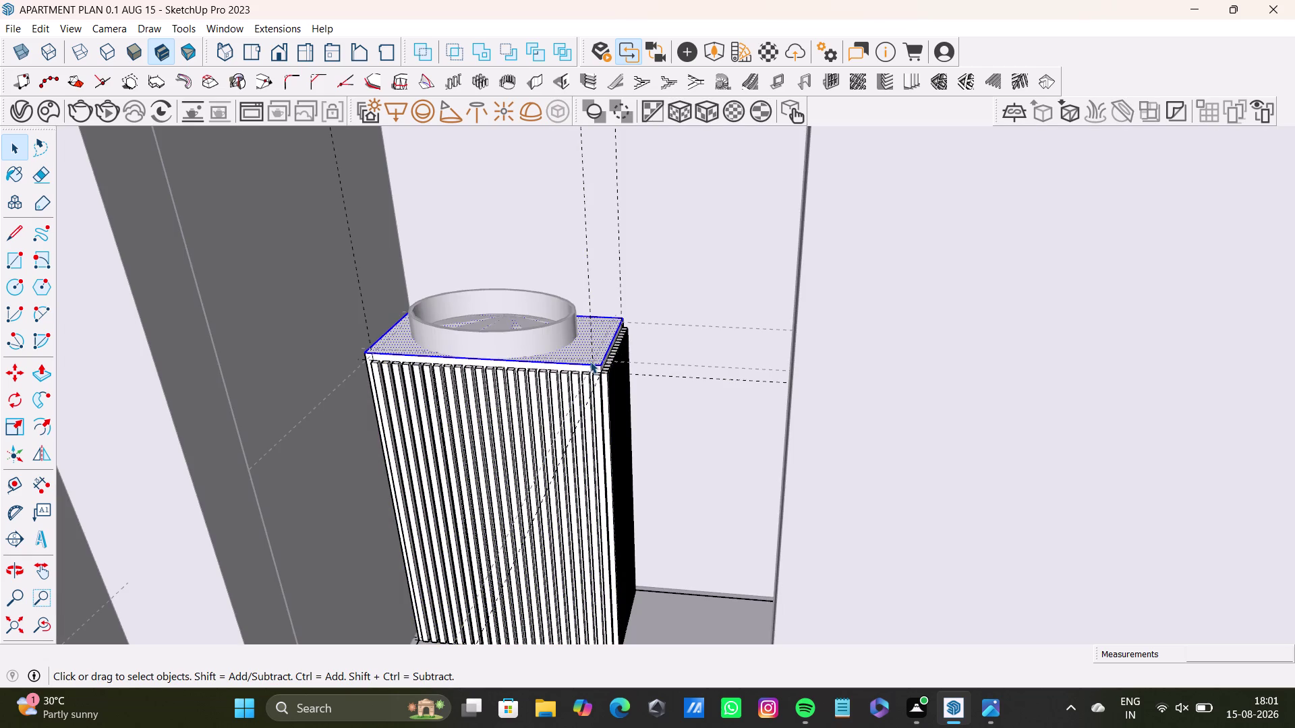
double_click(596, 370)
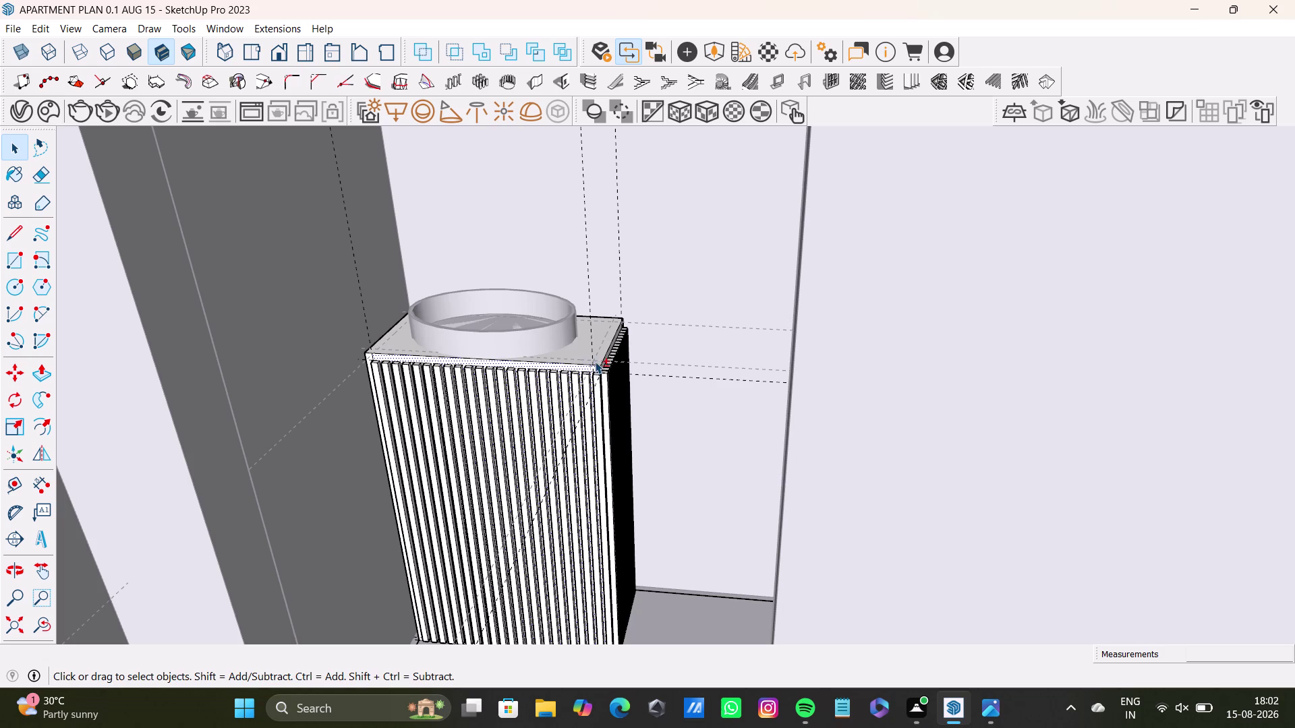
double_click(595, 358)
double_click(598, 383)
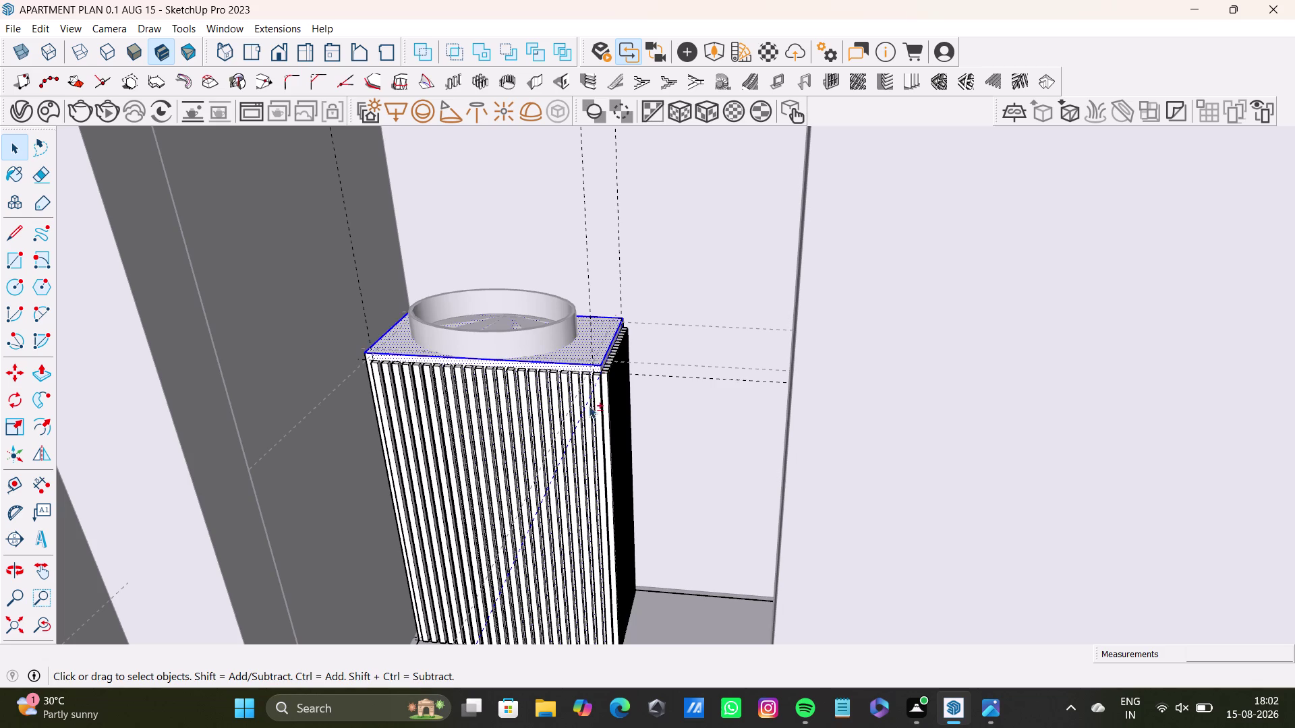
Add the flute faces at the cabinet's right end to the selection.
middle_drag(603, 436, 715, 449)
scroll(up, 3)
double_click(598, 404)
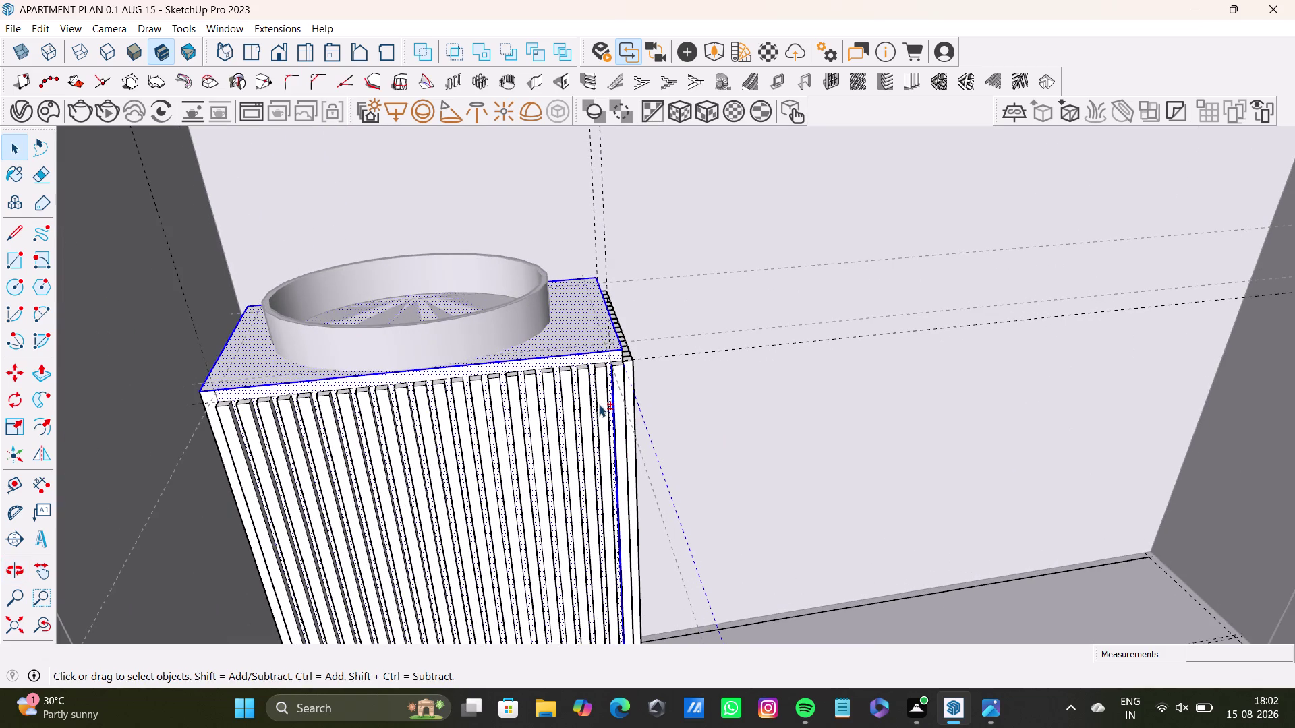
double_click(585, 389)
double_click(570, 386)
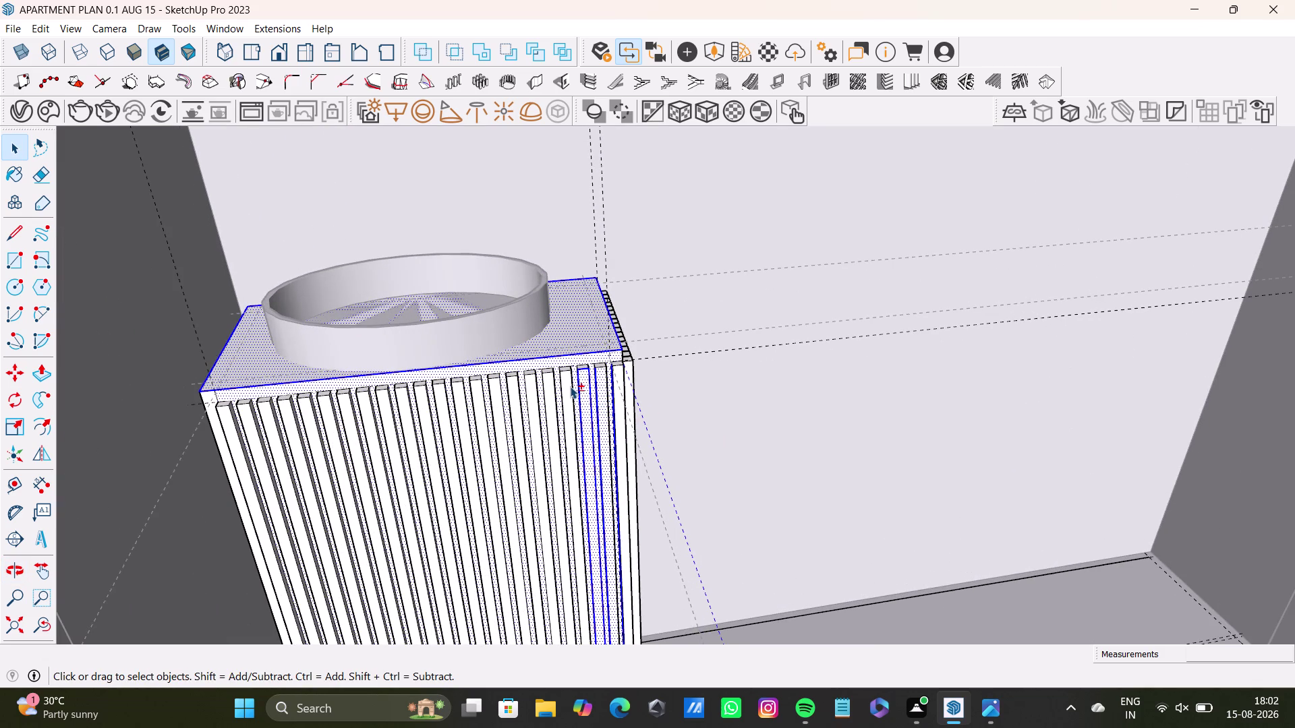
double_click(546, 384)
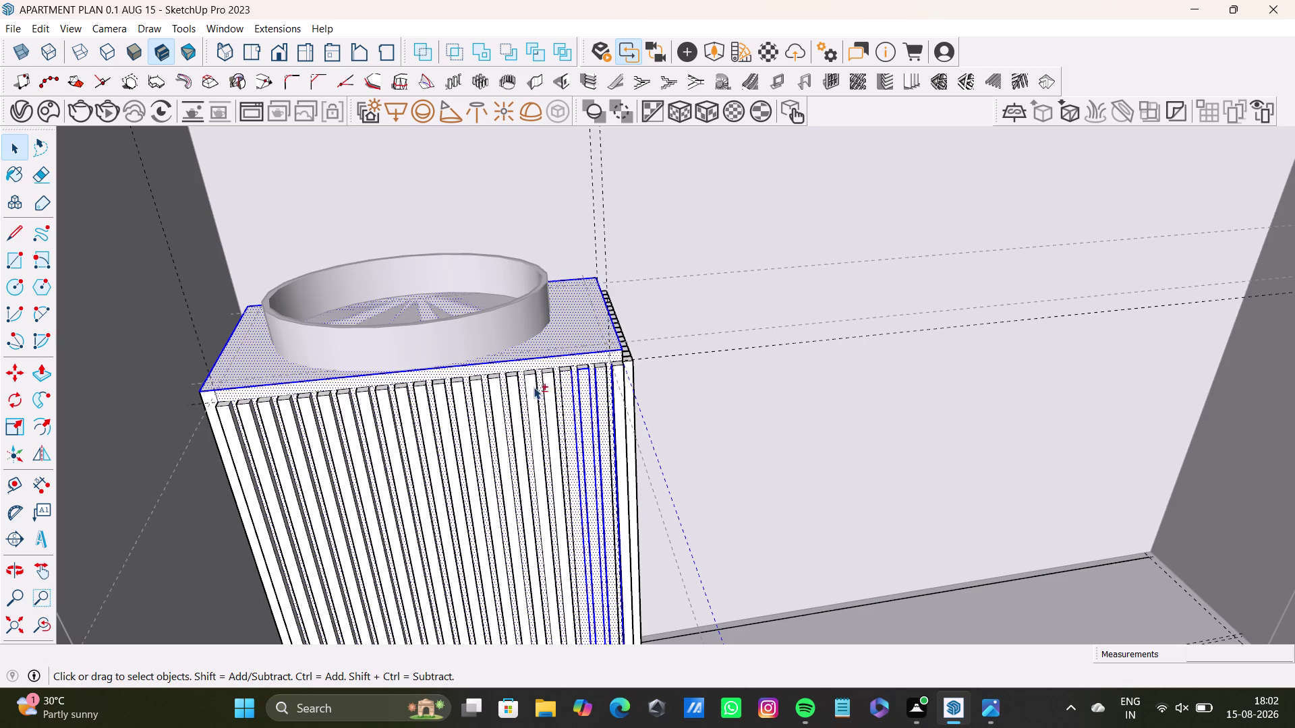
double_click(526, 387)
click(507, 388)
double_click(512, 390)
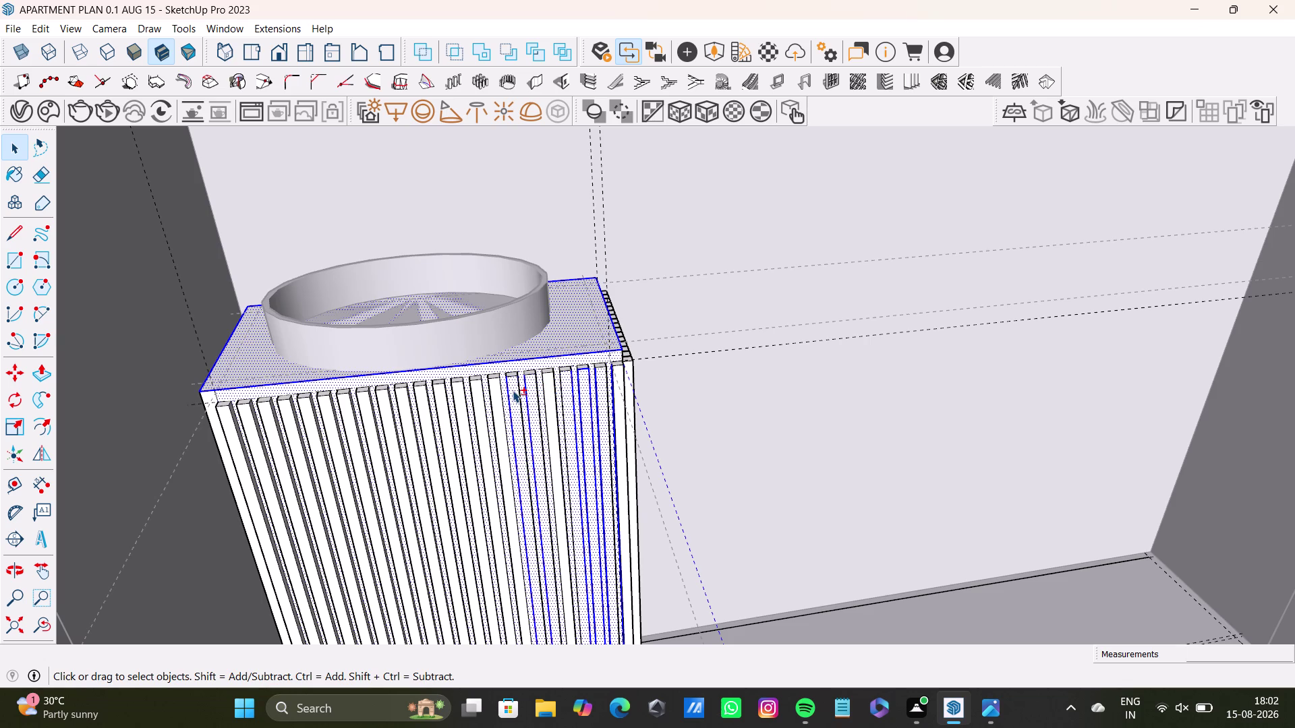
scroll(up, 3)
triple_click(542, 379)
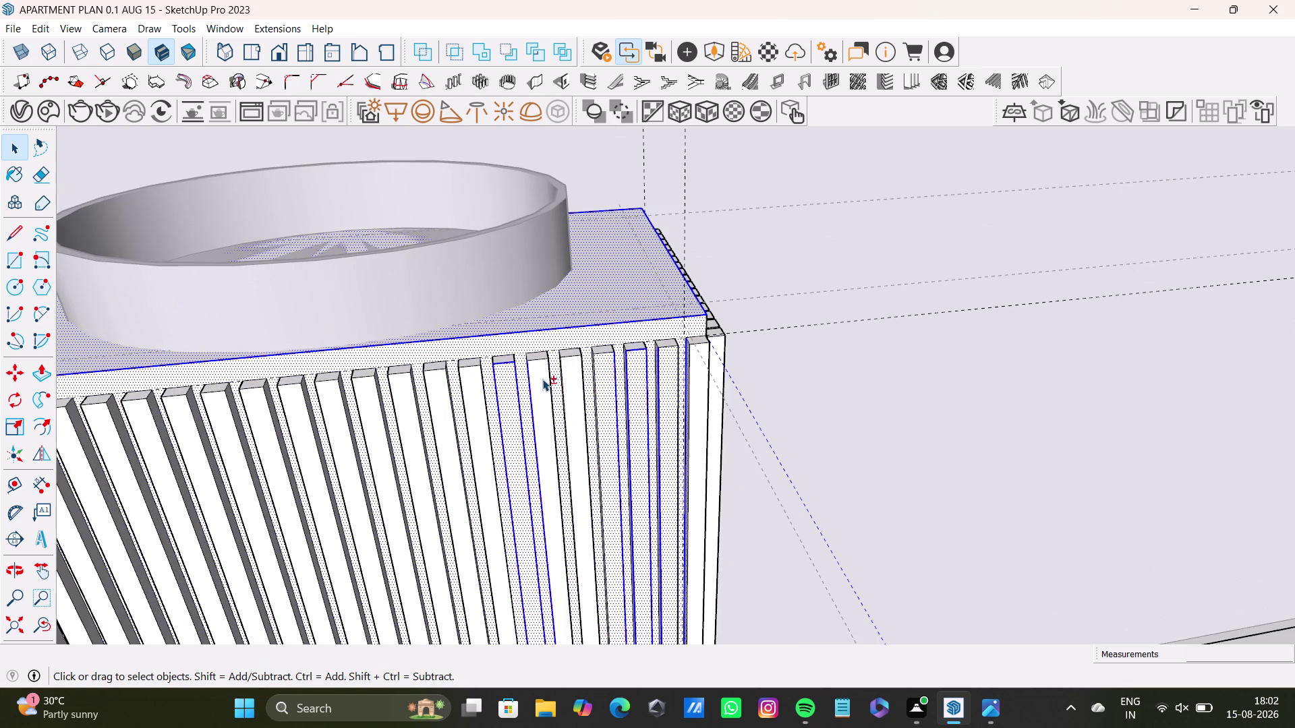
click(543, 378)
double_click(567, 363)
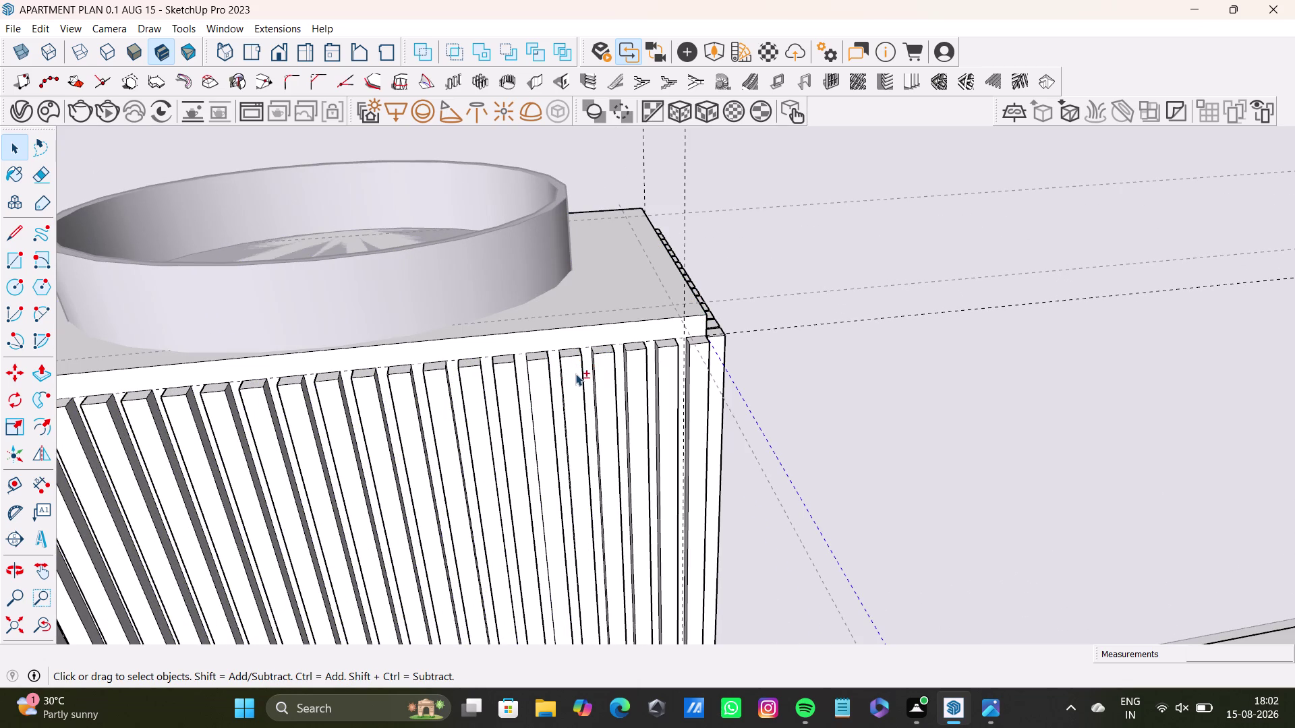
double_click(574, 375)
double_click(606, 358)
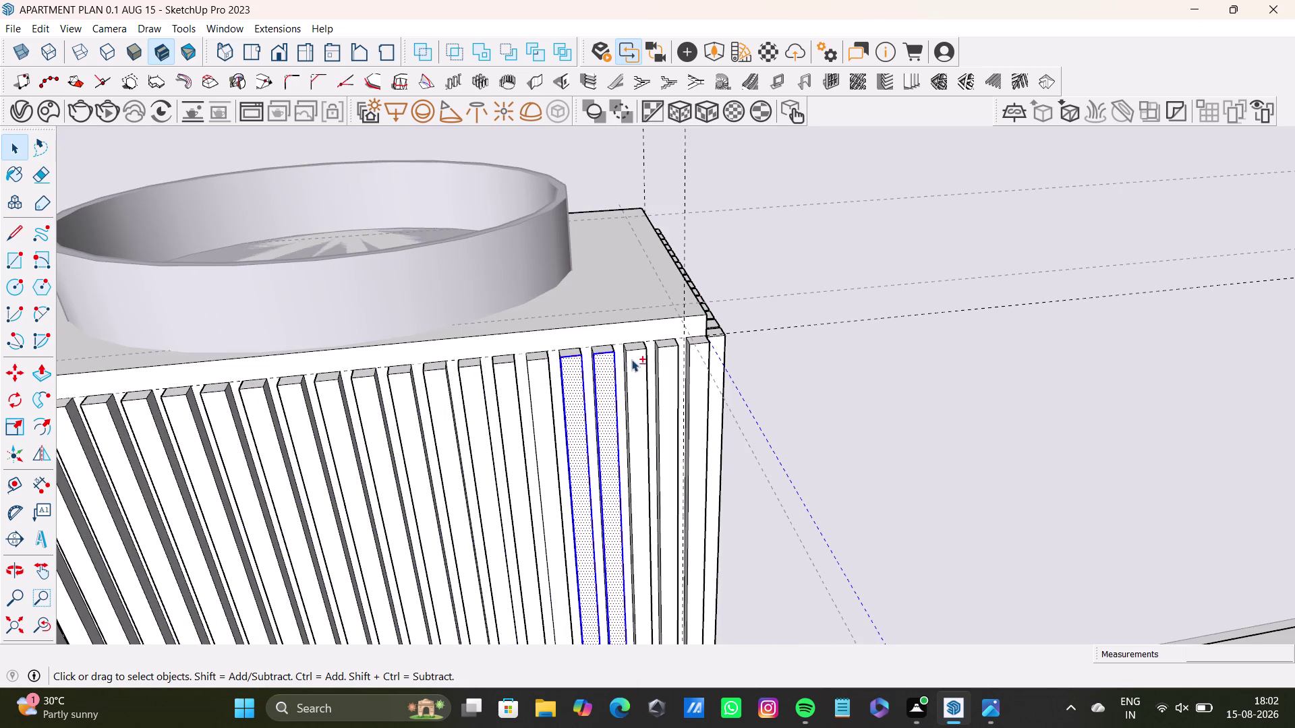
double_click(632, 359)
double_click(667, 356)
double_click(697, 352)
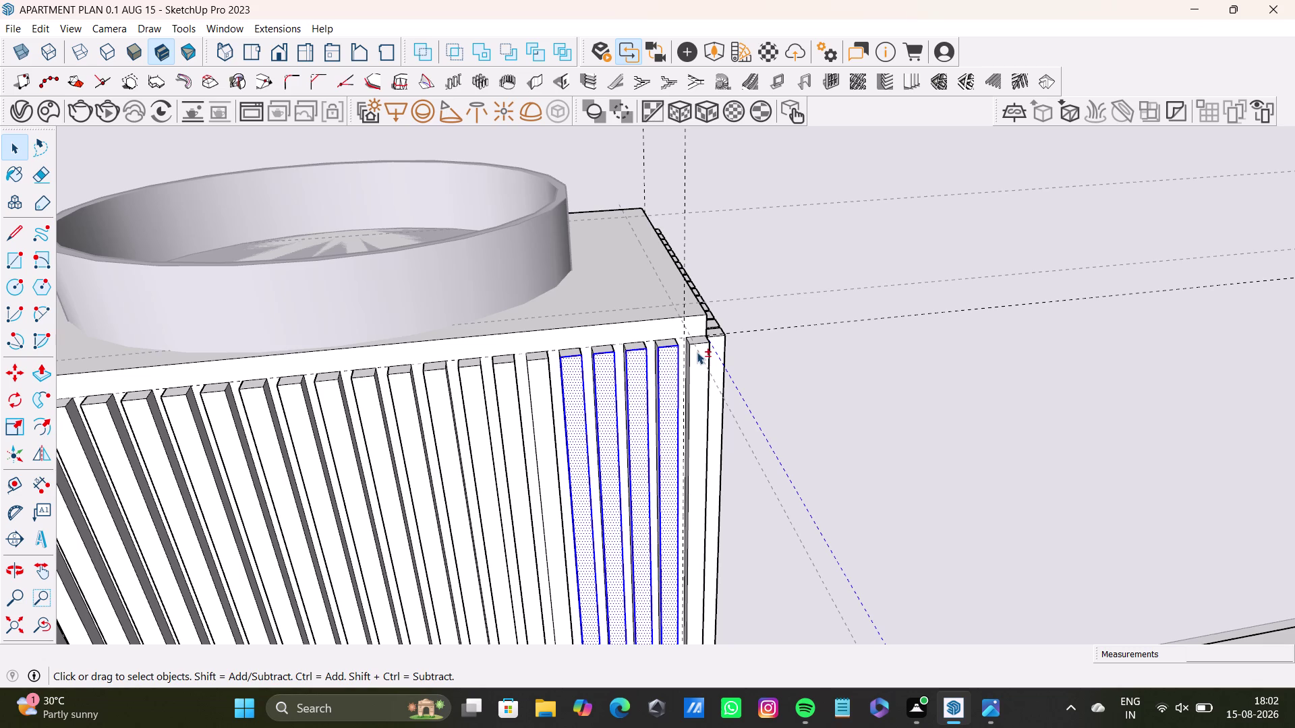
double_click(539, 379)
double_click(505, 374)
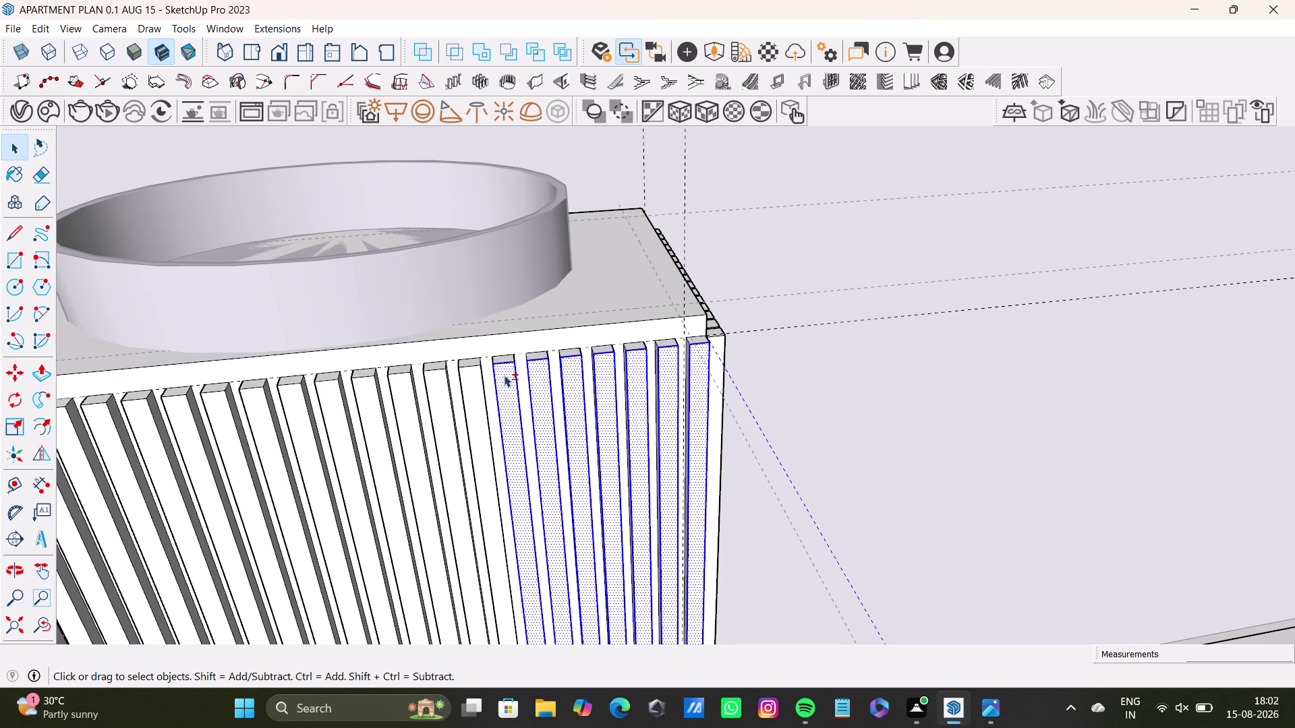
double_click(469, 381)
double_click(438, 379)
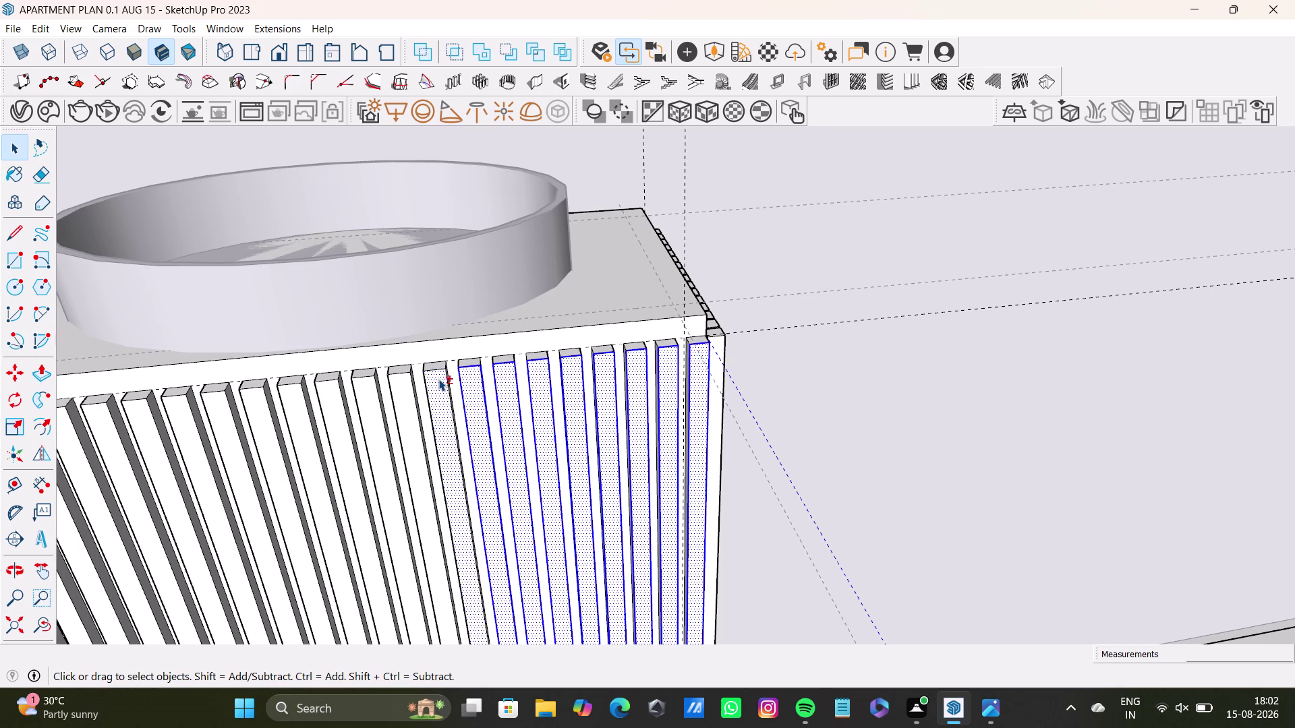
double_click(399, 379)
double_click(360, 384)
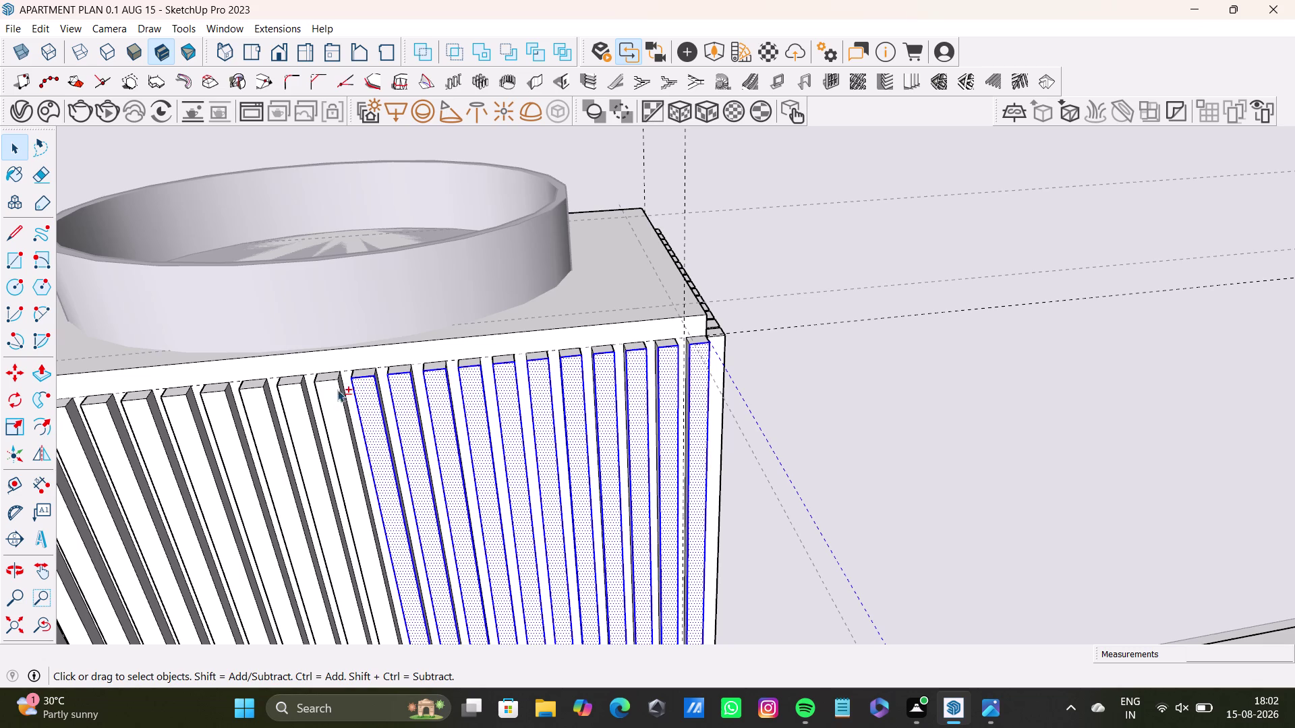
double_click(337, 390)
double_click(337, 395)
double_click(302, 415)
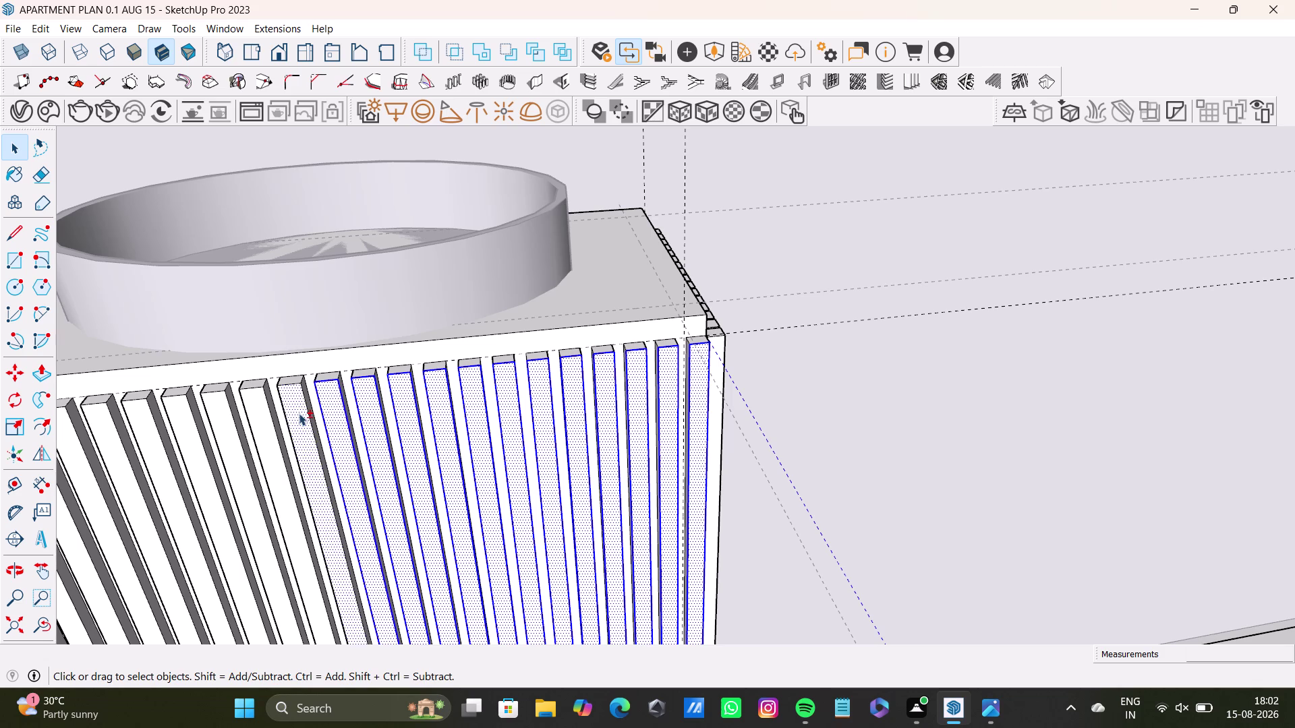
double_click(294, 414)
double_click(268, 415)
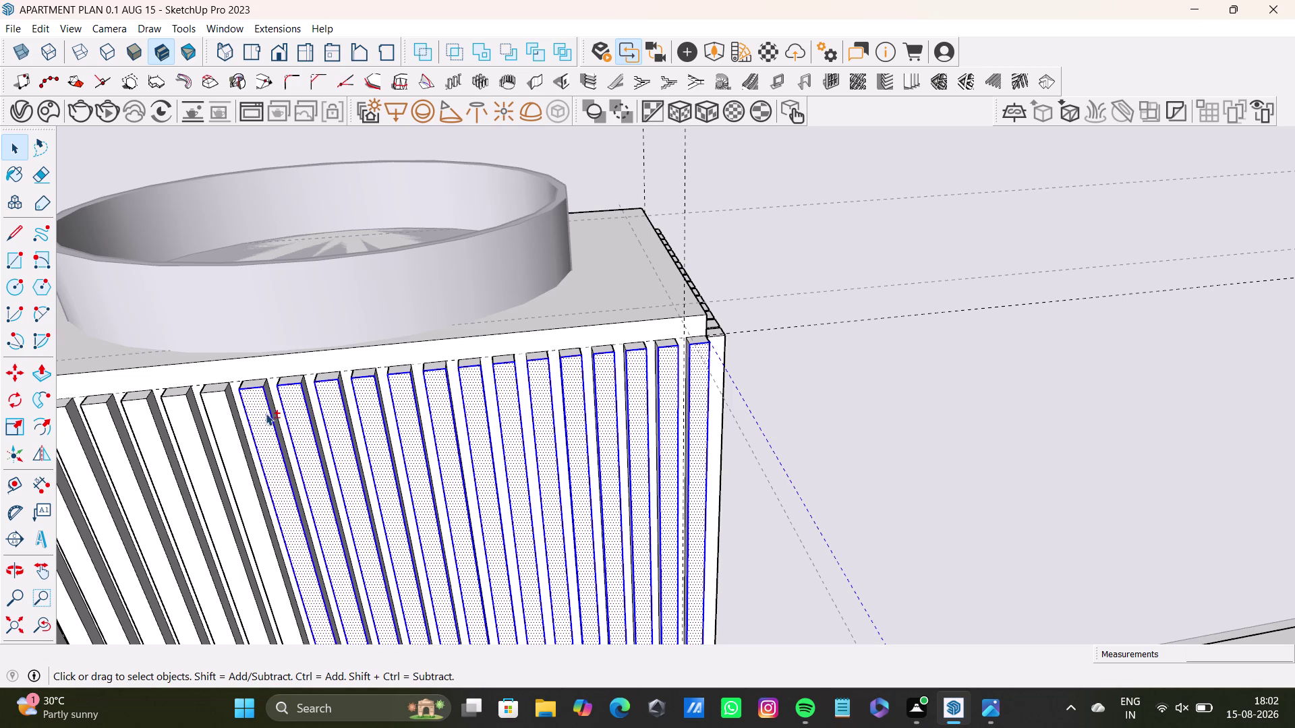
double_click(228, 407)
double_click(231, 413)
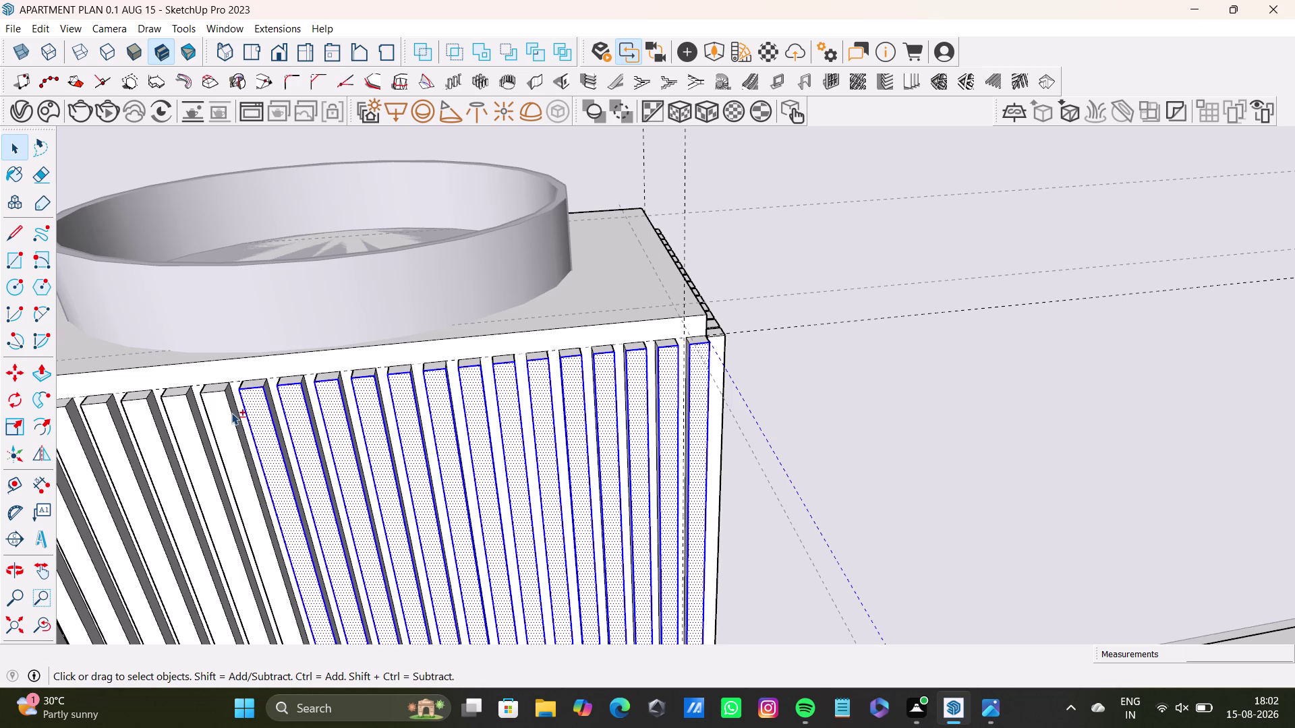
double_click(226, 416)
scroll(down, 3)
middle_drag(232, 407, 375, 385)
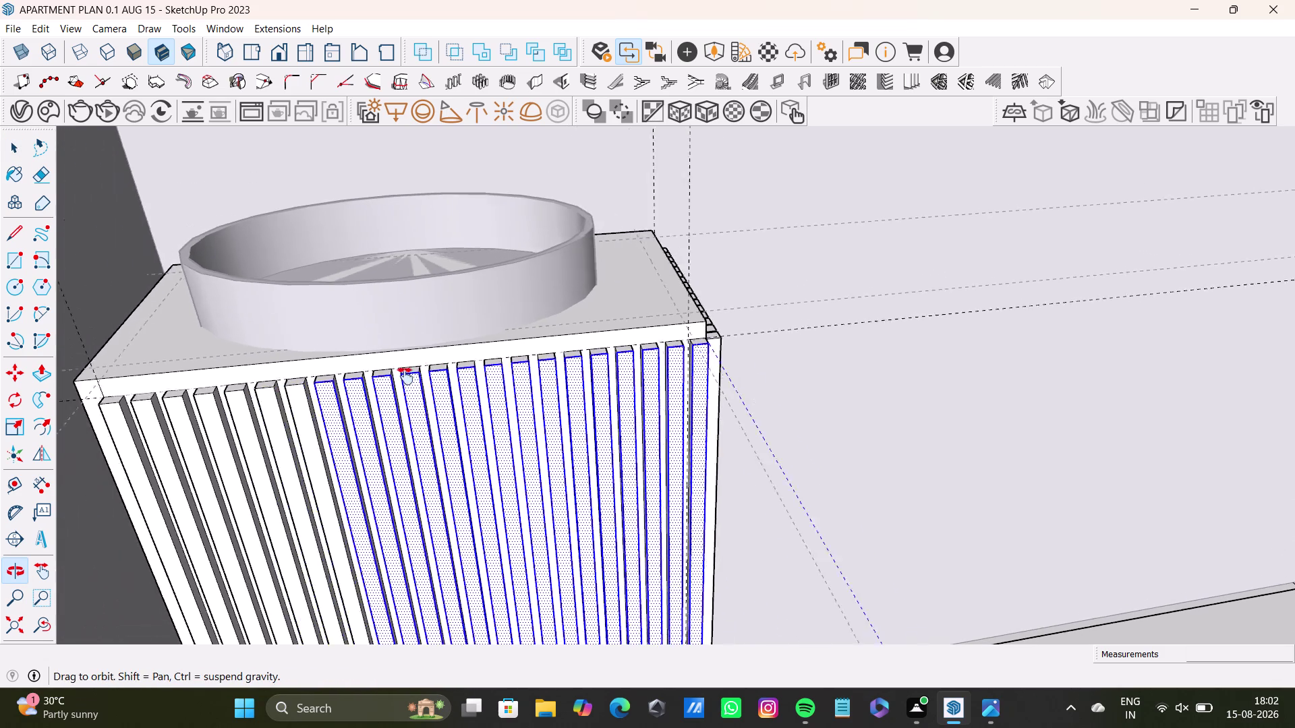
middle_drag(375, 385, 511, 350)
scroll(down, 3)
scroll(up, 3)
double_click(494, 356)
double_click(454, 360)
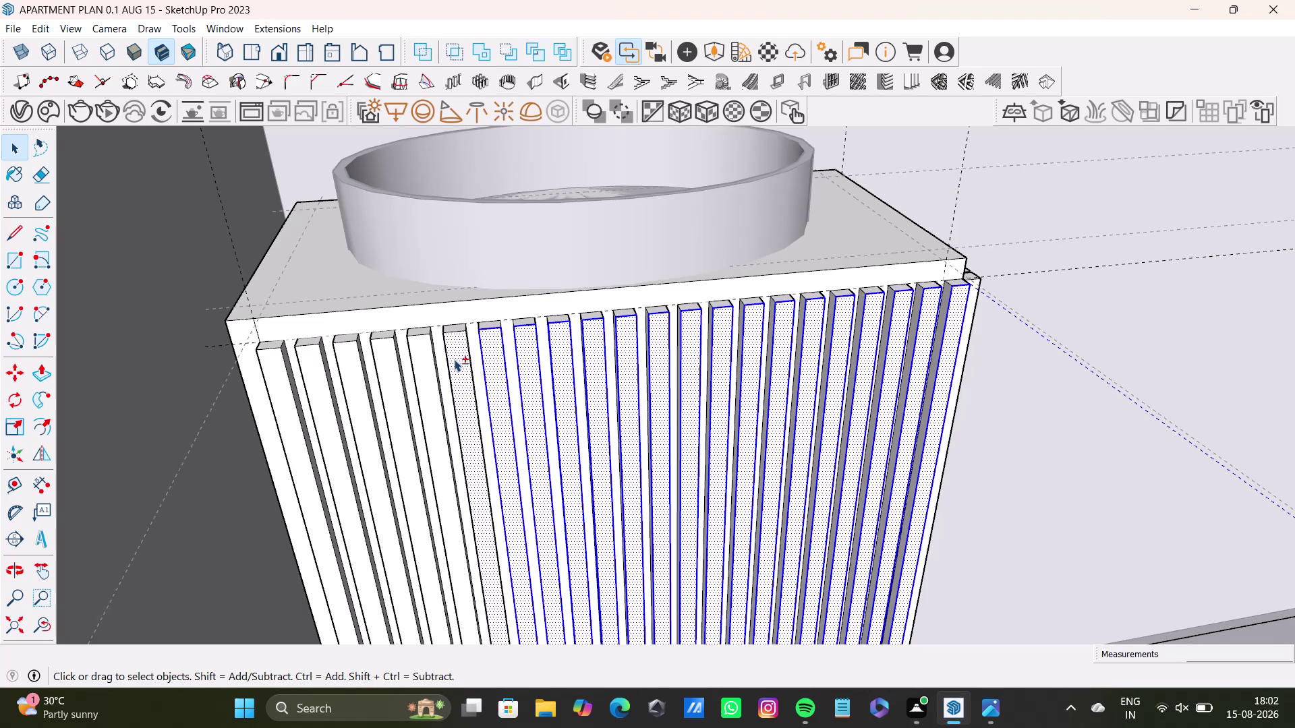
double_click(419, 368)
double_click(413, 364)
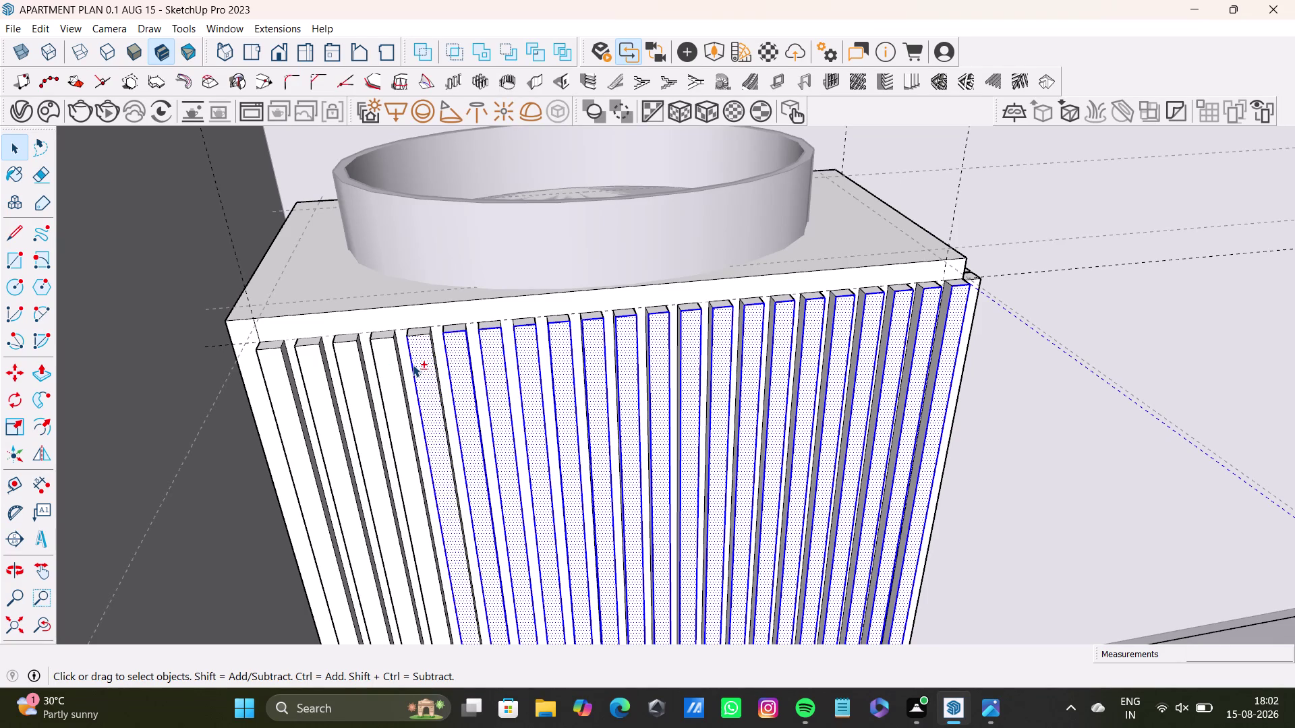
double_click(389, 371)
double_click(358, 375)
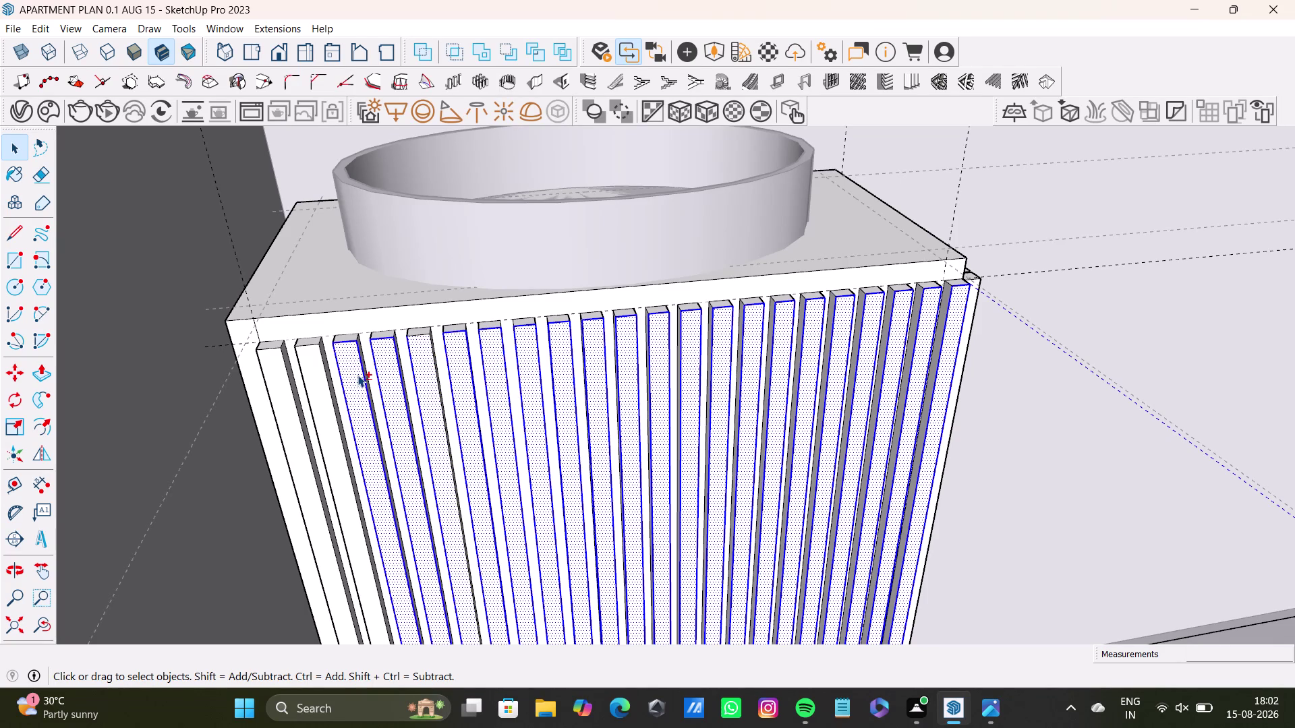
double_click(327, 377)
double_click(283, 394)
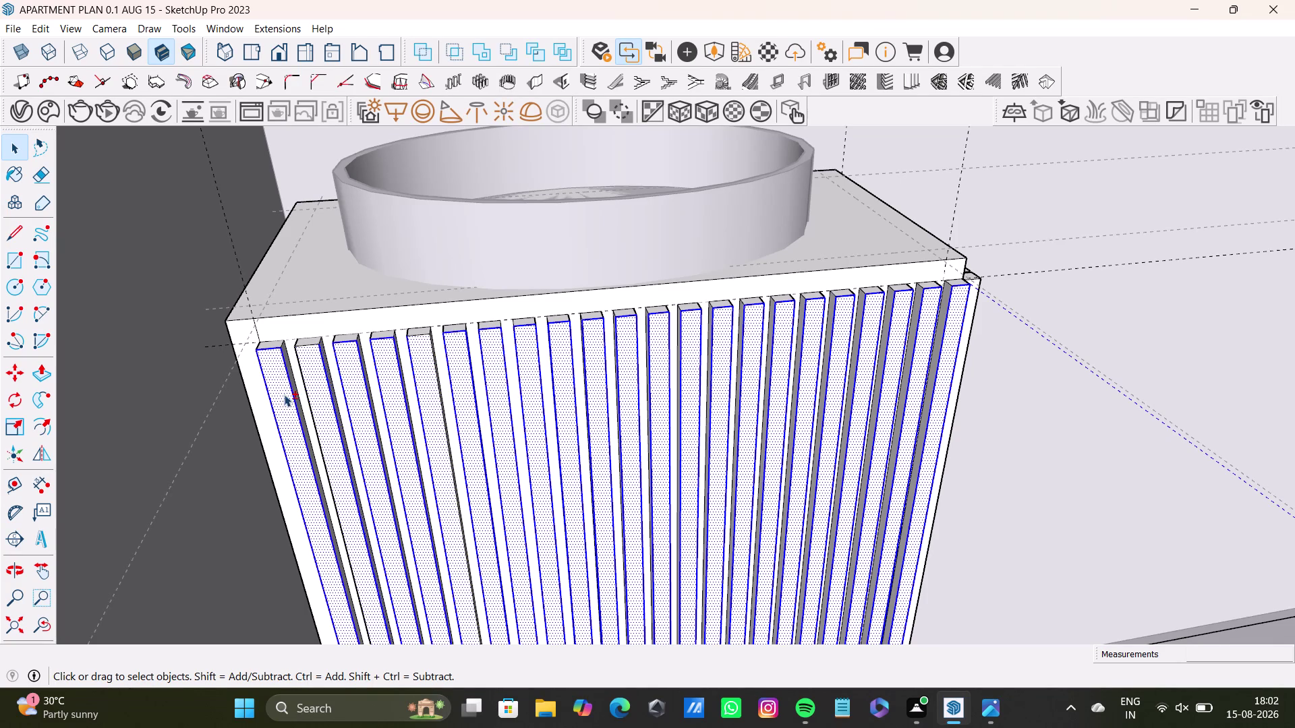
scroll(up, 3)
double_click(418, 348)
double_click(431, 345)
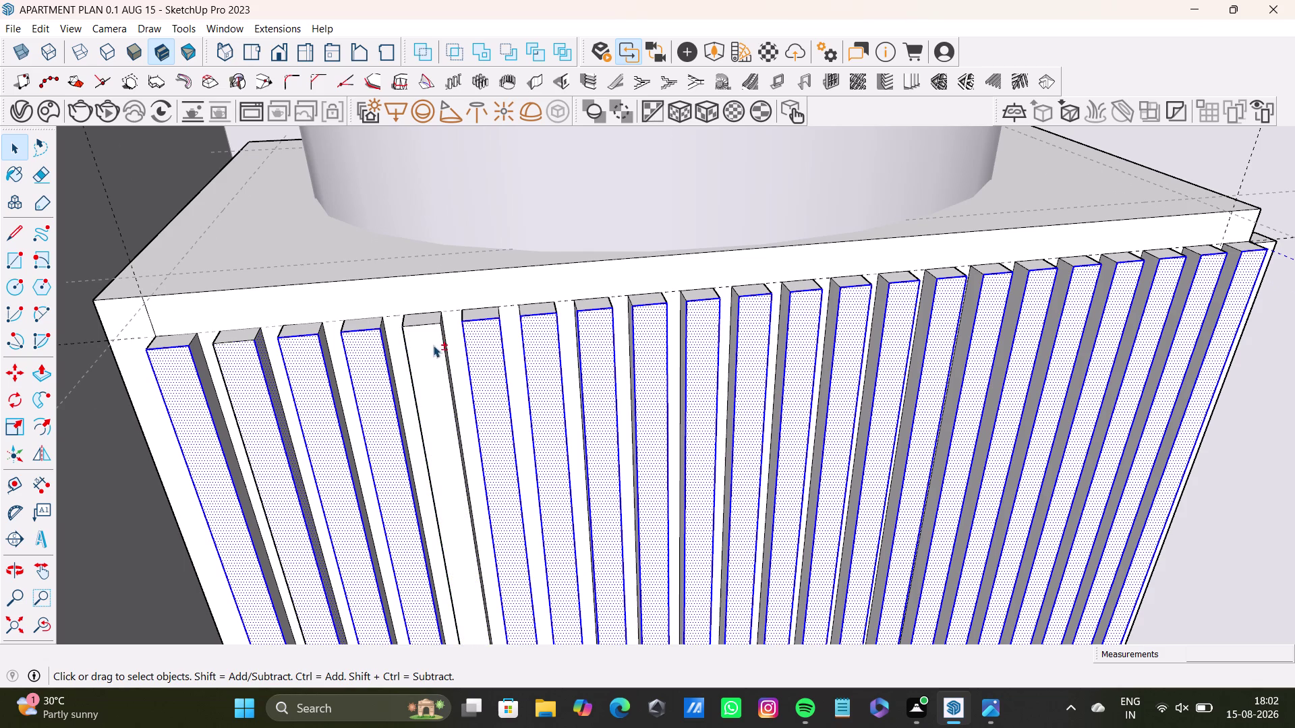
double_click(439, 346)
double_click(456, 337)
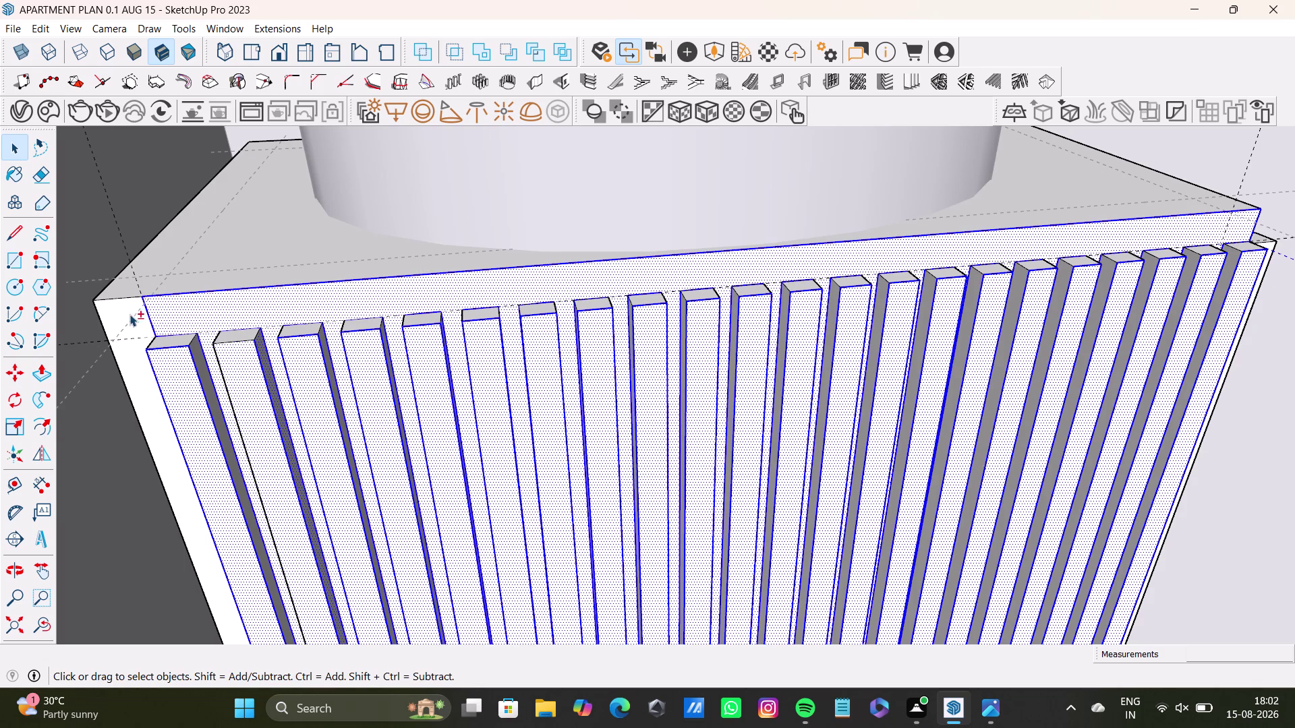
double_click(130, 312)
double_click(187, 266)
scroll(down, 3)
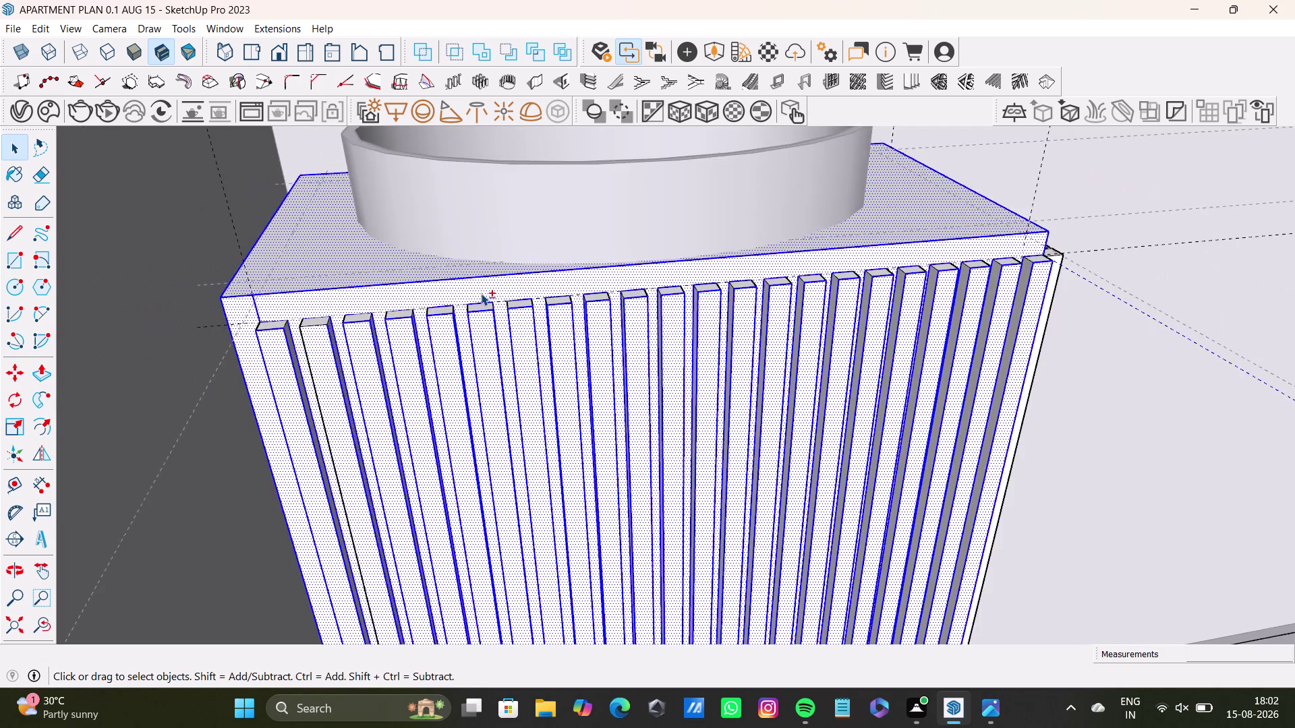
scroll(down, 3)
click(37, 626)
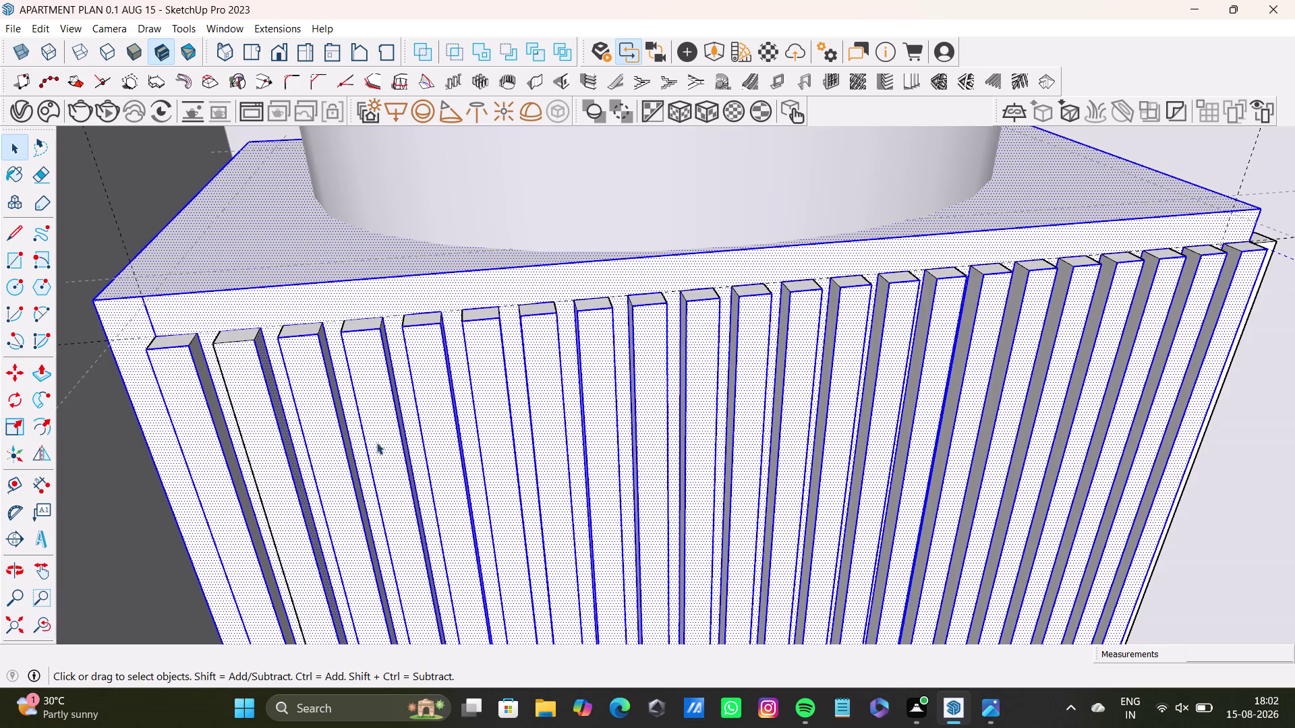
middle_drag(499, 391, 468, 503)
double_click(172, 433)
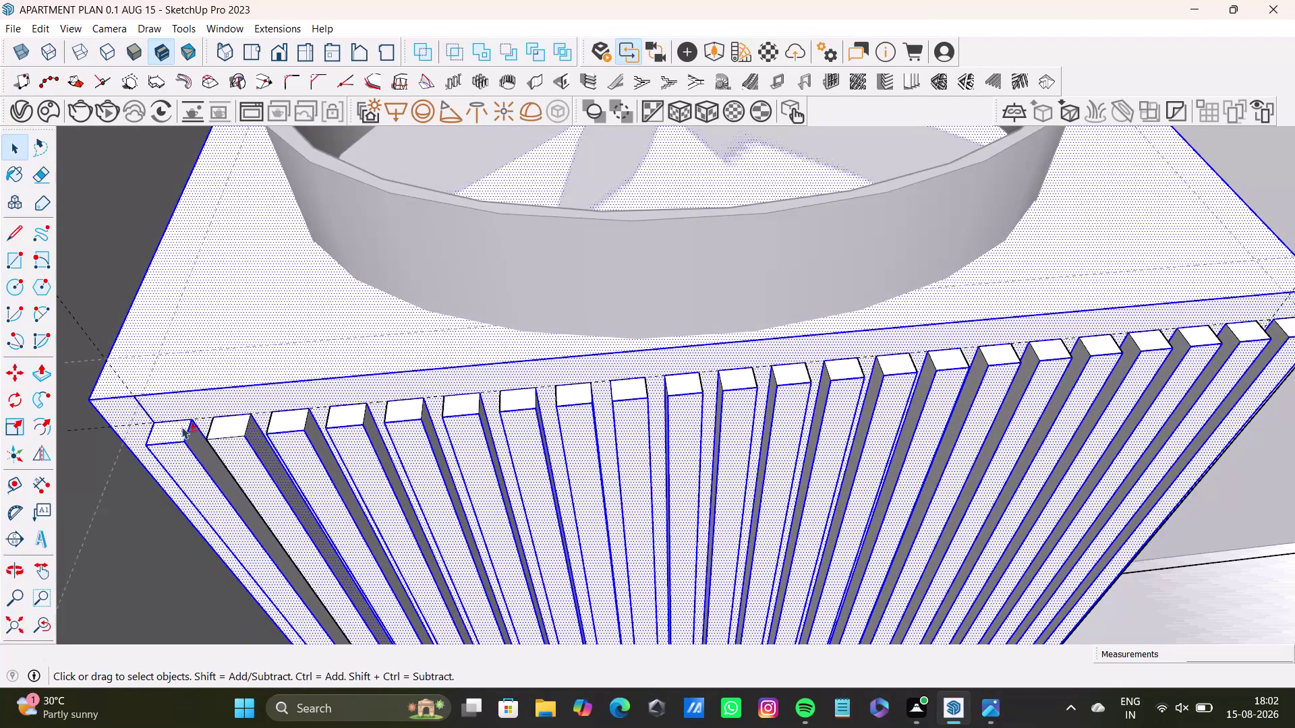
double_click(226, 427)
double_click(297, 419)
double_click(344, 418)
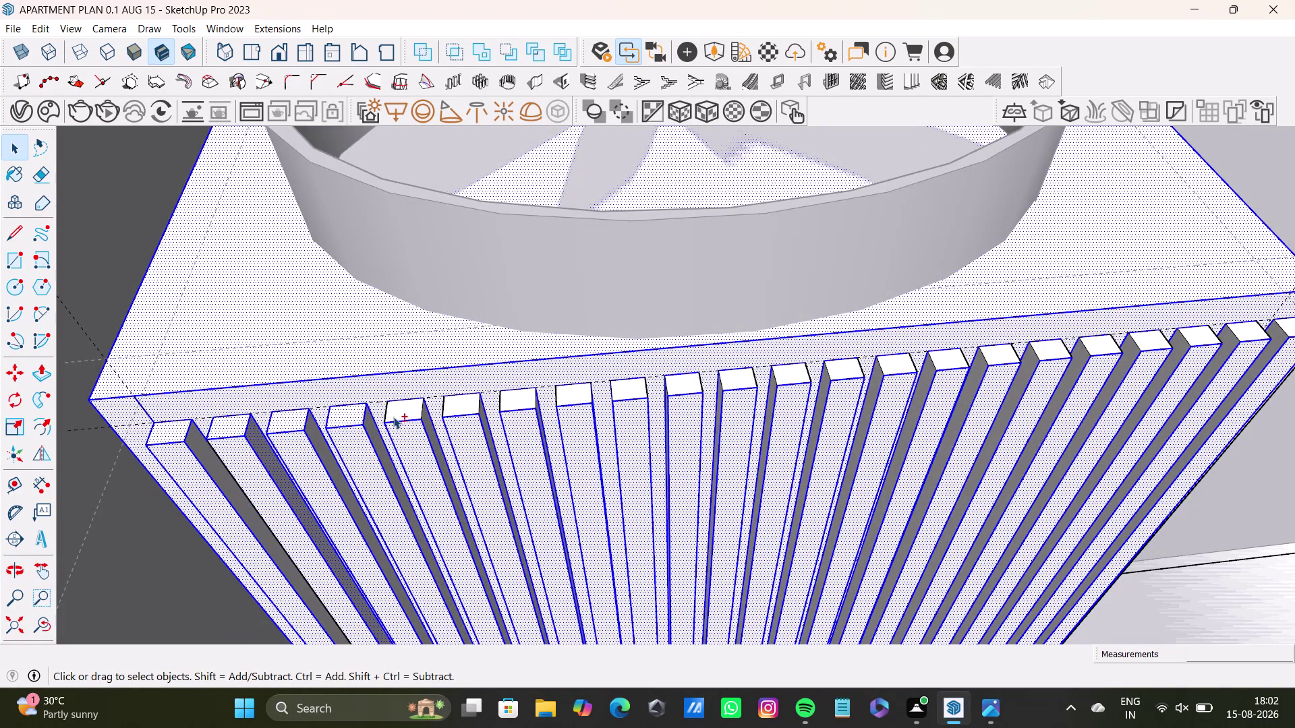
double_click(413, 413)
click(485, 409)
double_click(467, 403)
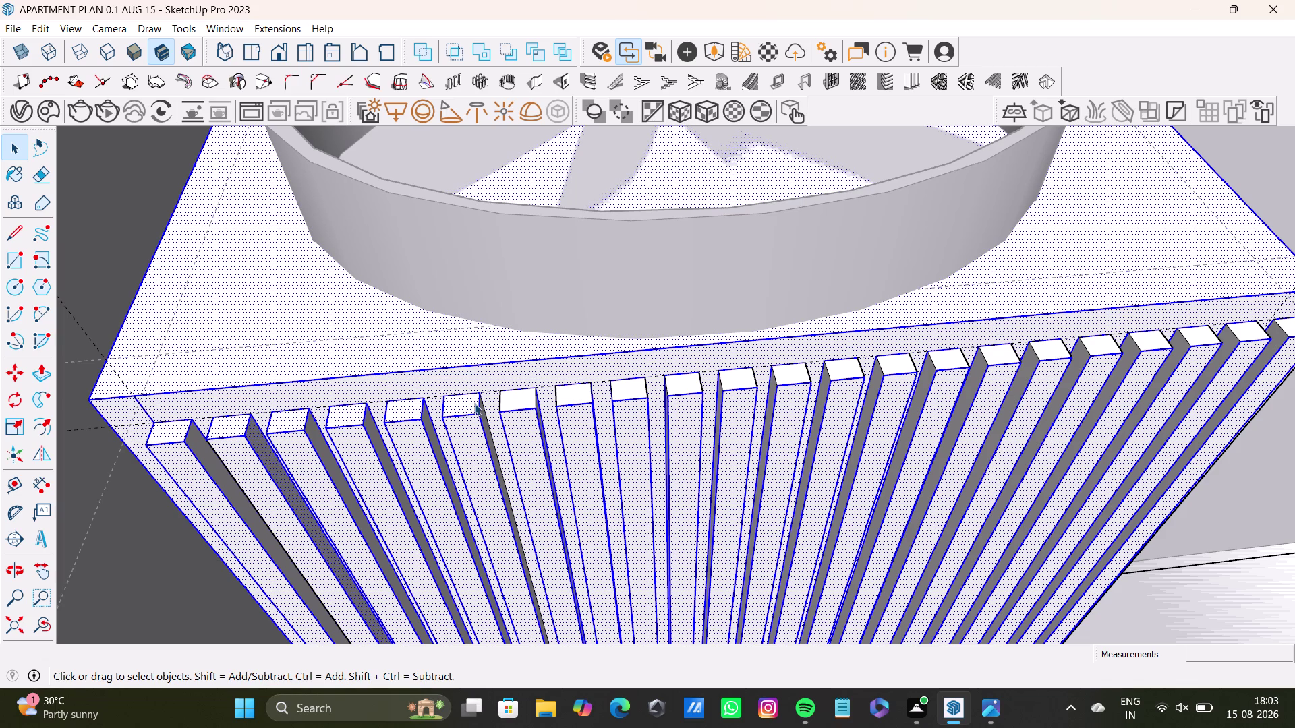
double_click(518, 404)
double_click(518, 401)
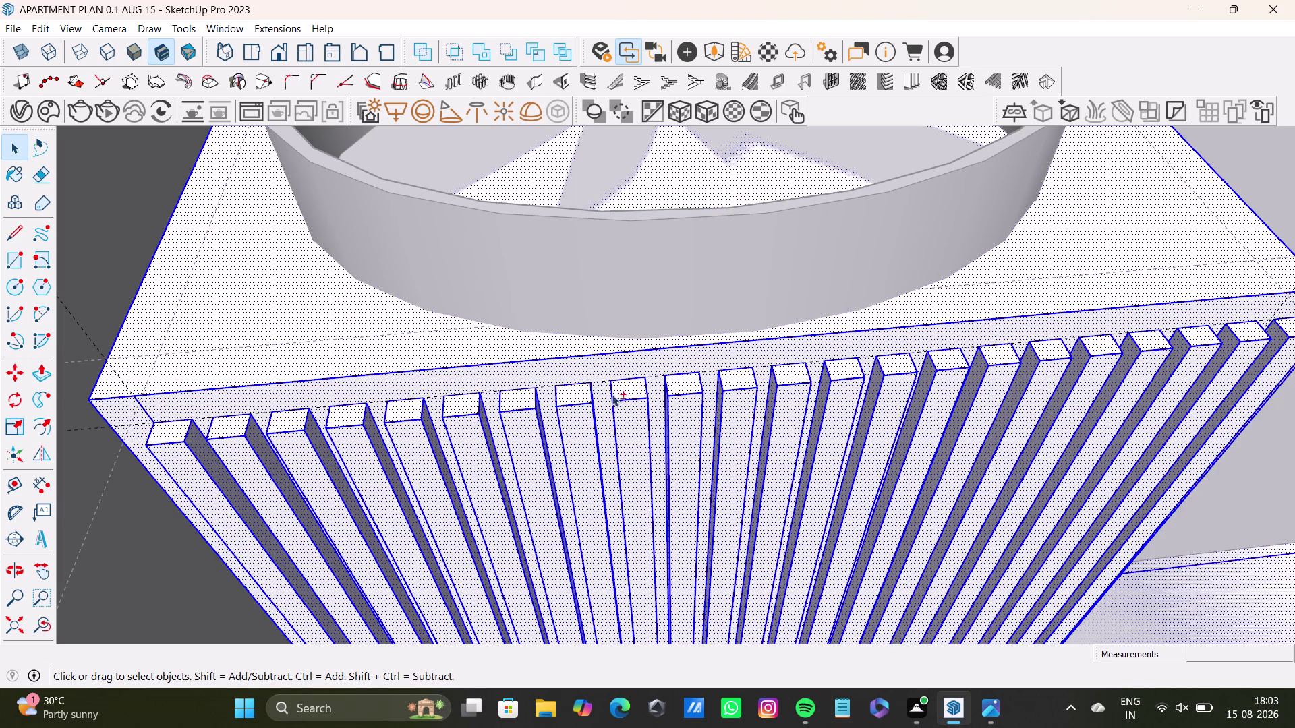
scroll(down, 3)
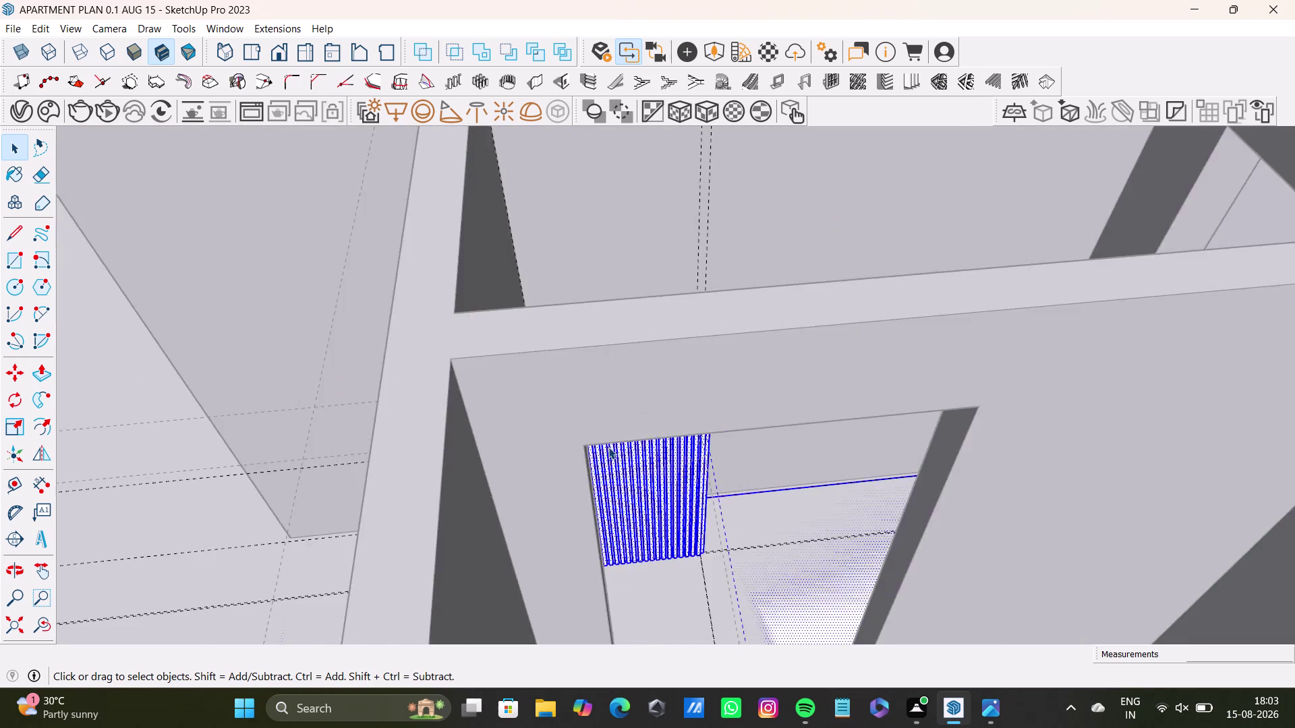
scroll(down, 3)
scroll(up, 3)
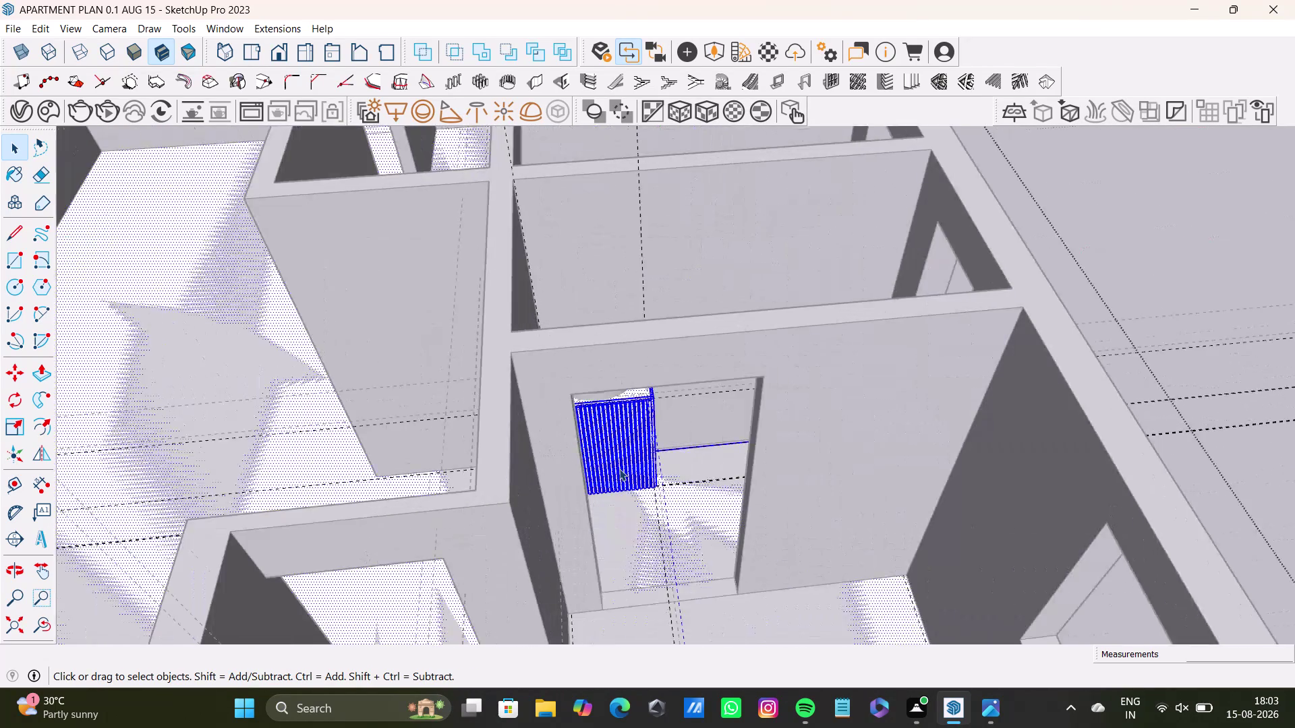
scroll(up, 3)
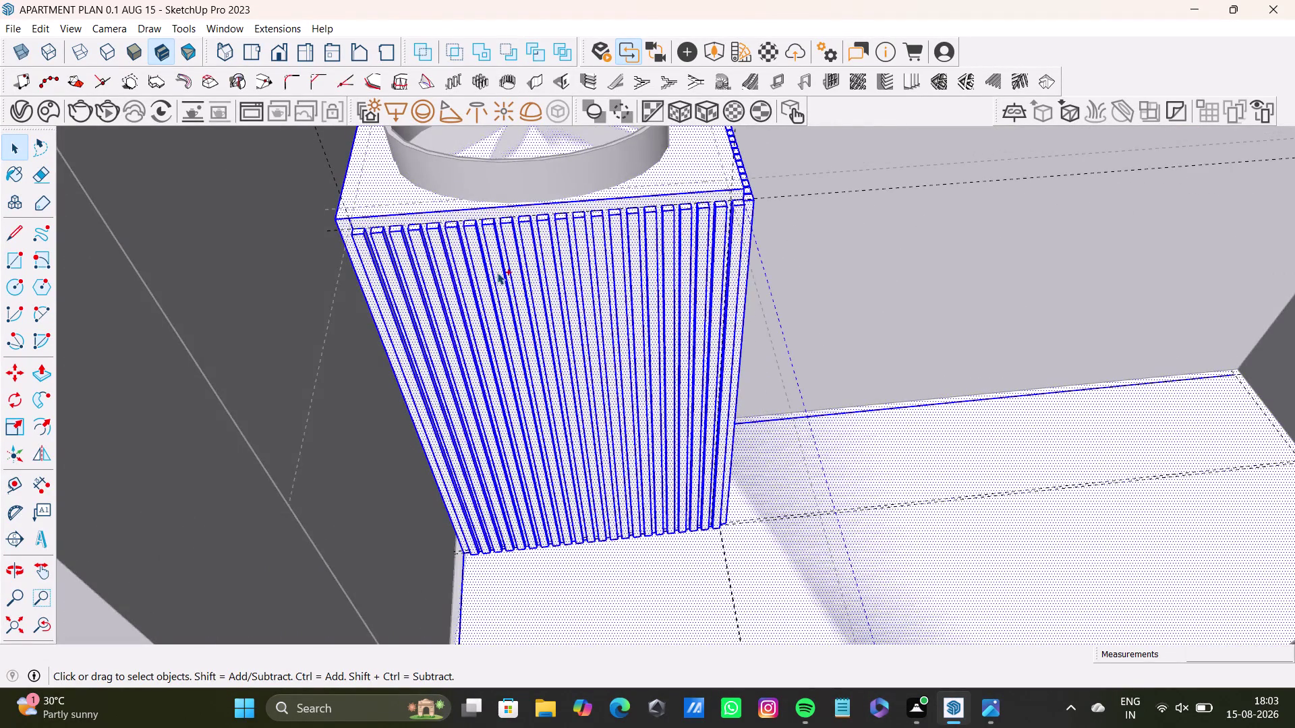
key(ctrl+z)
scroll(down, 3)
middle_drag(504, 365, 505, 396)
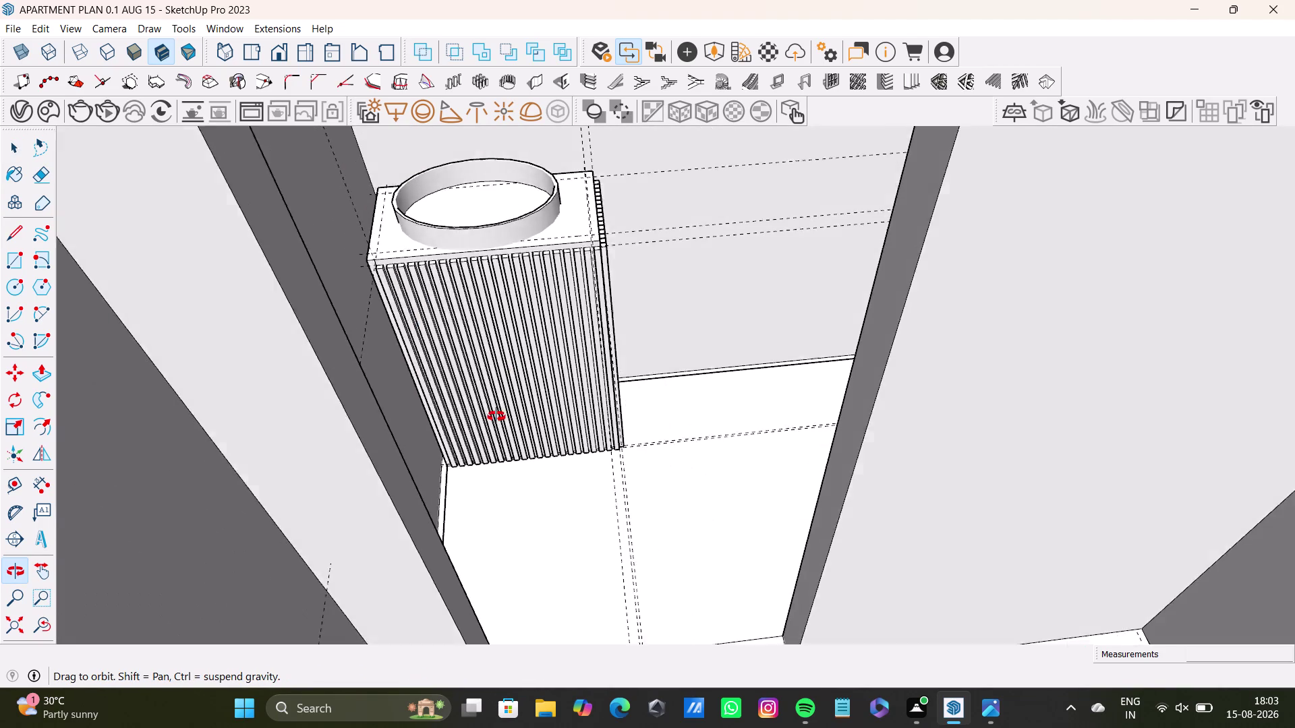
middle_drag(505, 396, 503, 212)
scroll(down, 3)
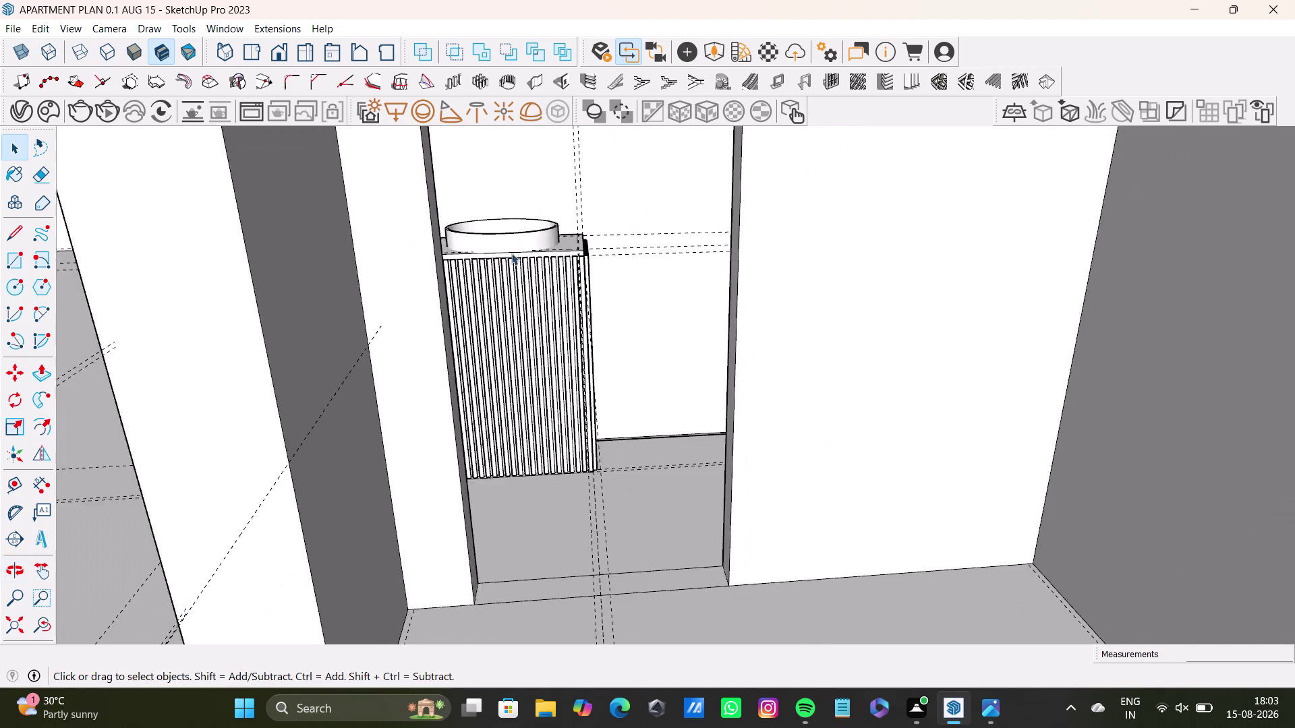
scroll(down, 3)
middle_drag(517, 294, 525, 668)
scroll(up, 3)
middle_drag(643, 409, 636, 466)
middle_drag(707, 476, 697, 475)
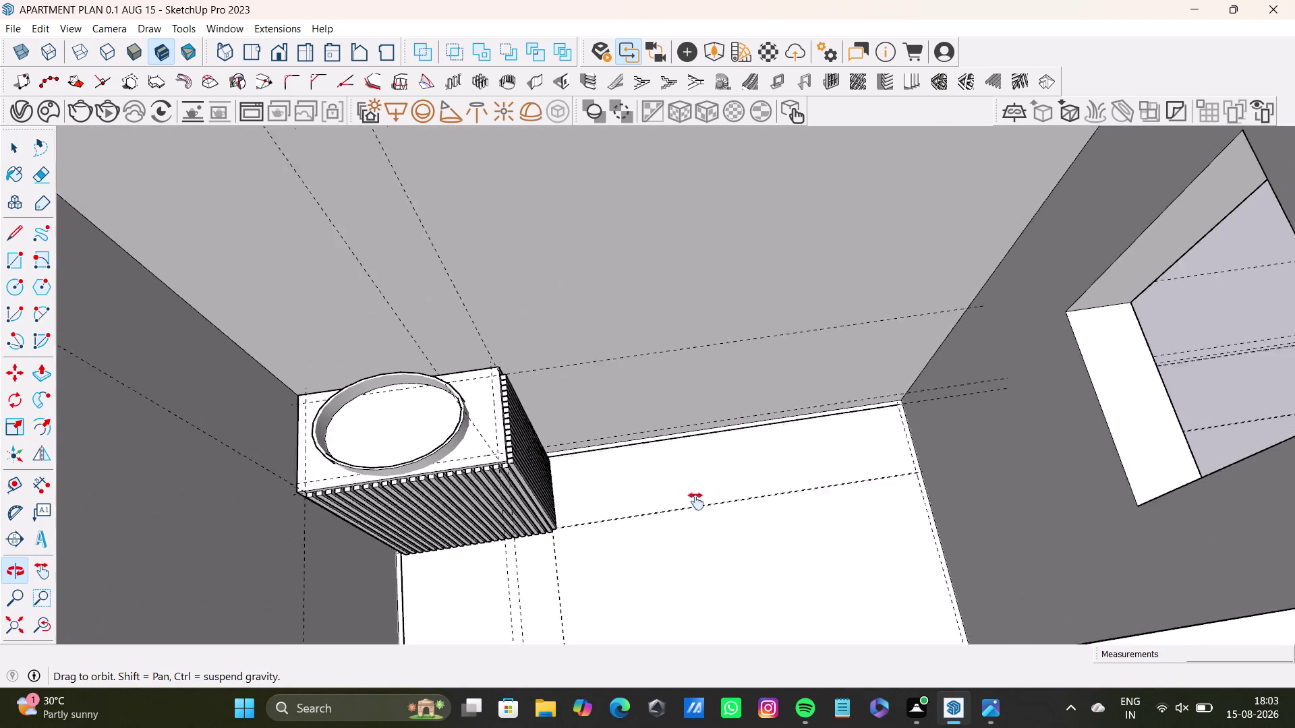
middle_drag(697, 476, 694, 564)
middle_drag(696, 565, 787, 310)
scroll(down, 3)
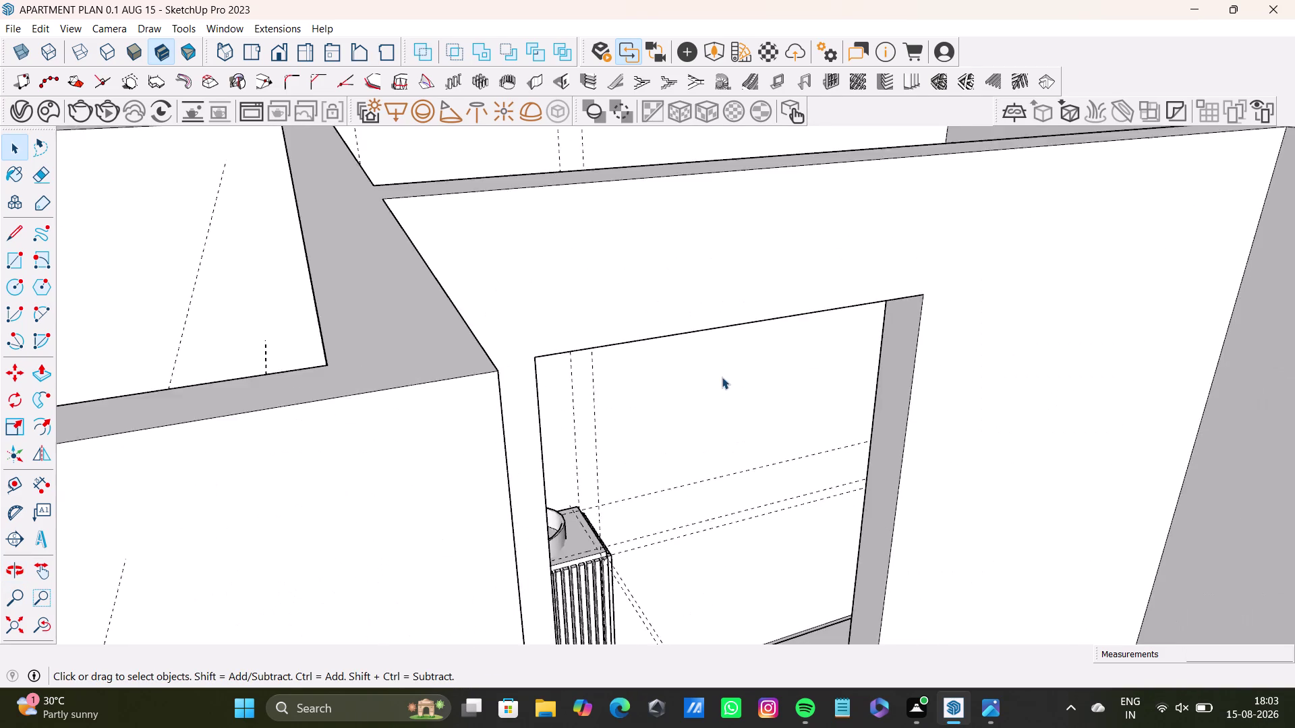
scroll(down, 3)
middle_drag(729, 435, 690, 613)
middle_drag(653, 425, 522, 615)
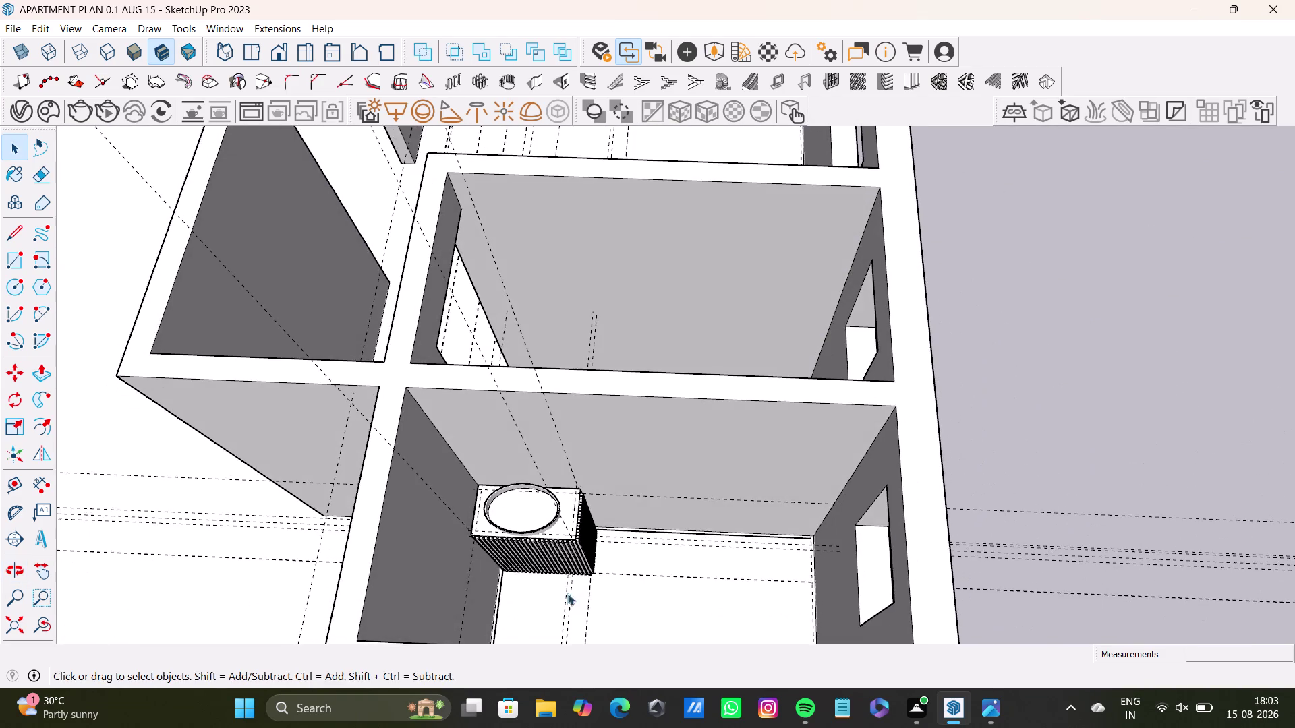
scroll(up, 3)
middle_drag(658, 520, 615, 525)
middle_drag(604, 445, 638, 393)
click(16, 259)
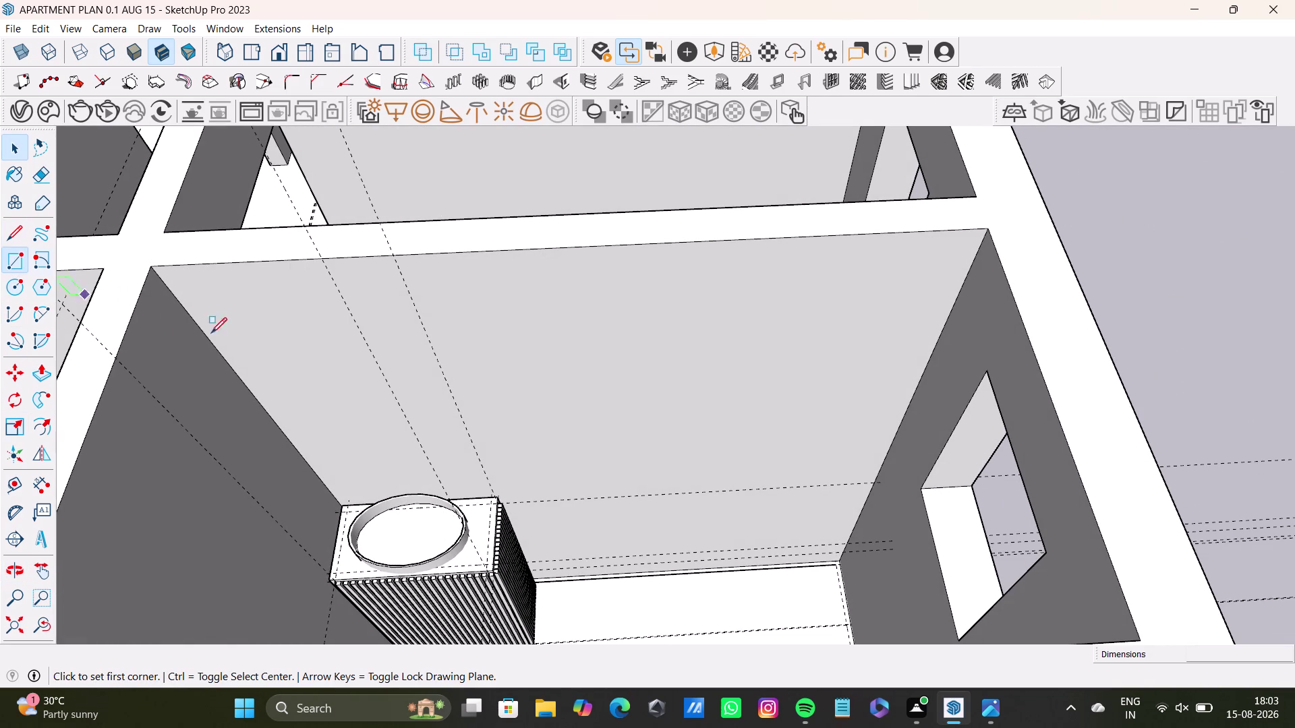
Place the rectangle's first corner high on the back wall and orbit down.
drag(516, 272, 592, 303)
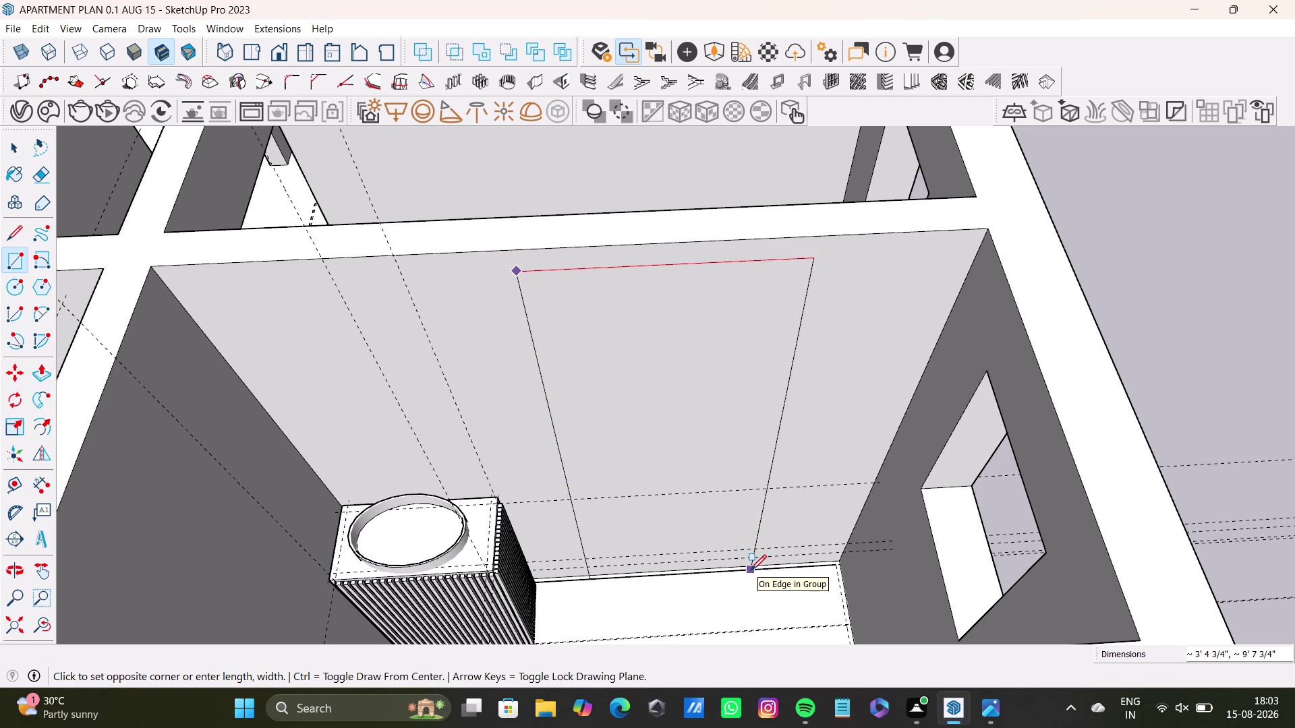
key(Right)
key(Left)
scroll(up, 3)
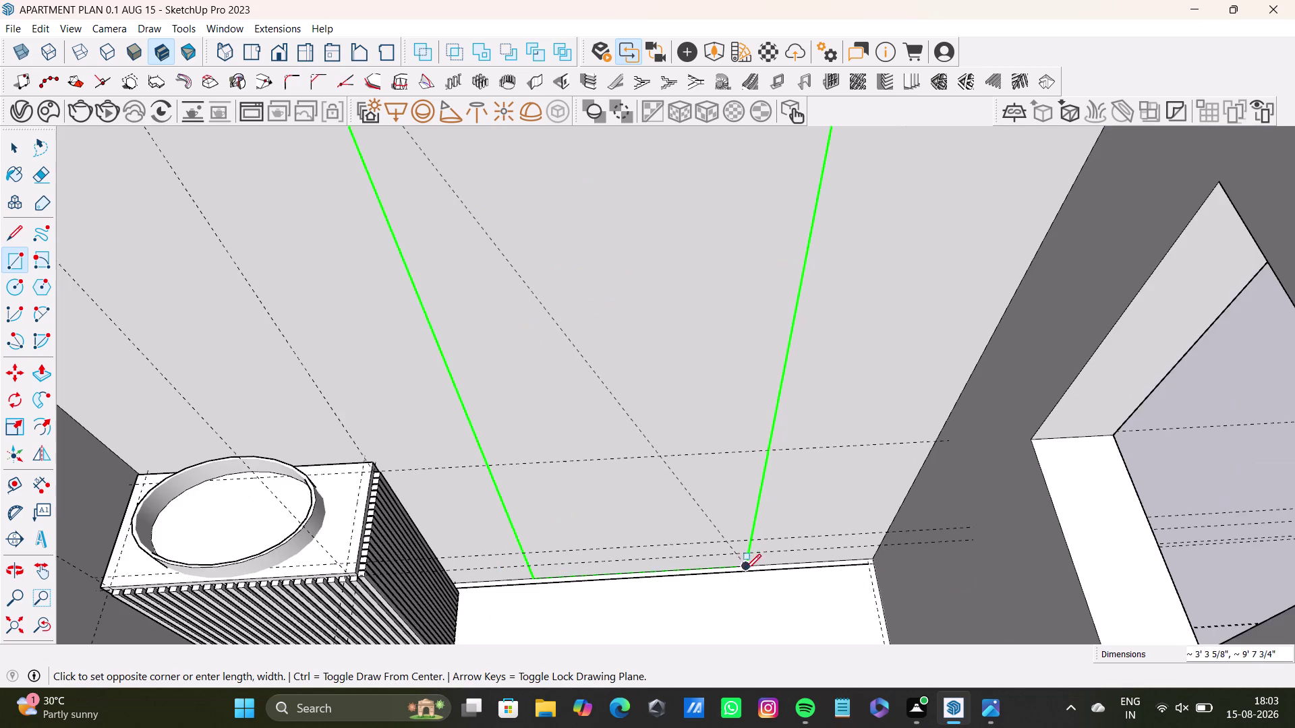
middle_drag(745, 571, 767, 489)
scroll(down, 3)
scroll(down, 3)
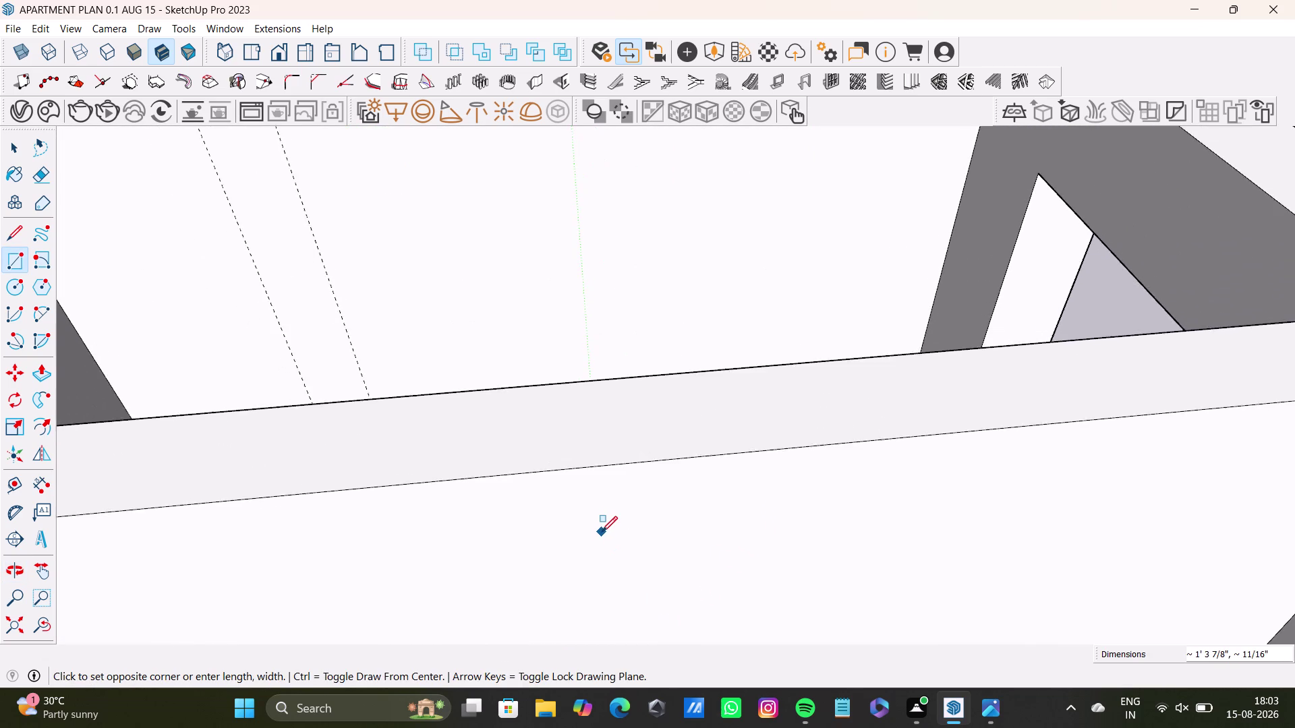
scroll(down, 3)
middle_drag(601, 539, 672, 323)
scroll(down, 3)
middle_drag(541, 520, 601, 537)
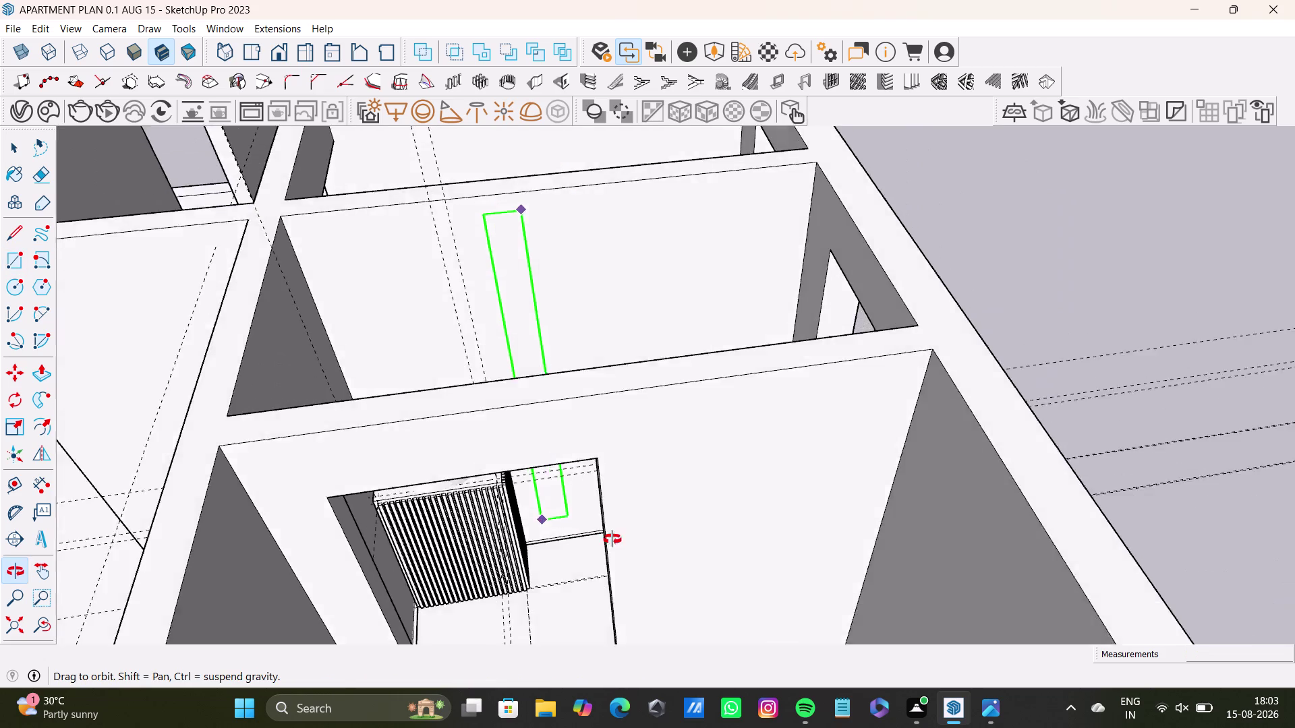
middle_drag(602, 536, 682, 530)
middle_drag(640, 547, 615, 461)
scroll(up, 3)
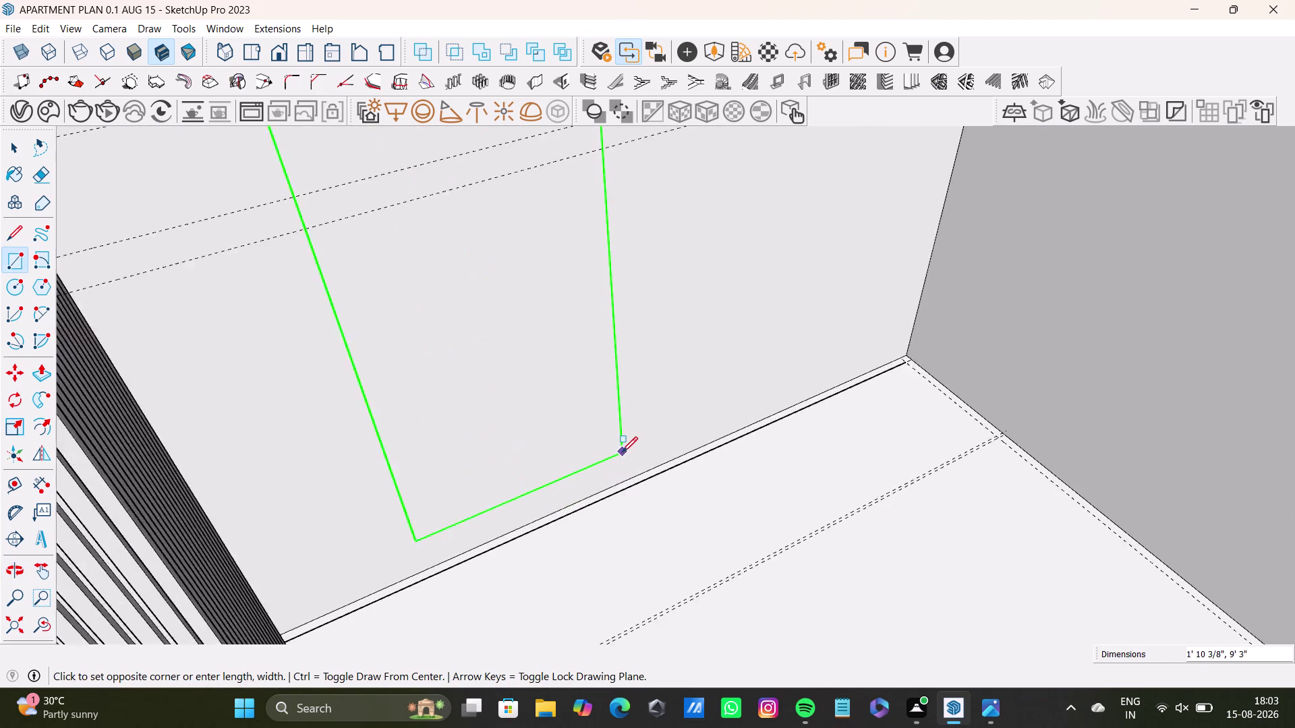
scroll(up, 3)
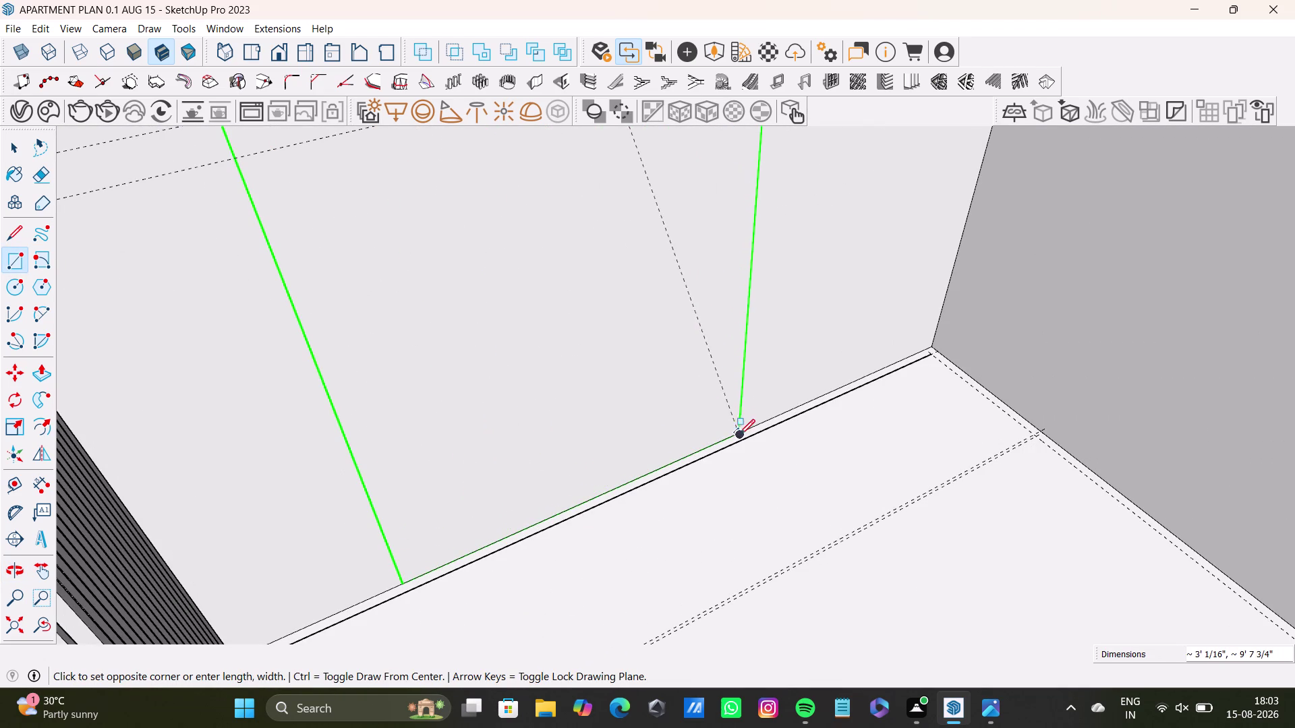
Set the rectangle's opposite corner at the wall base and view the result.
click(751, 428)
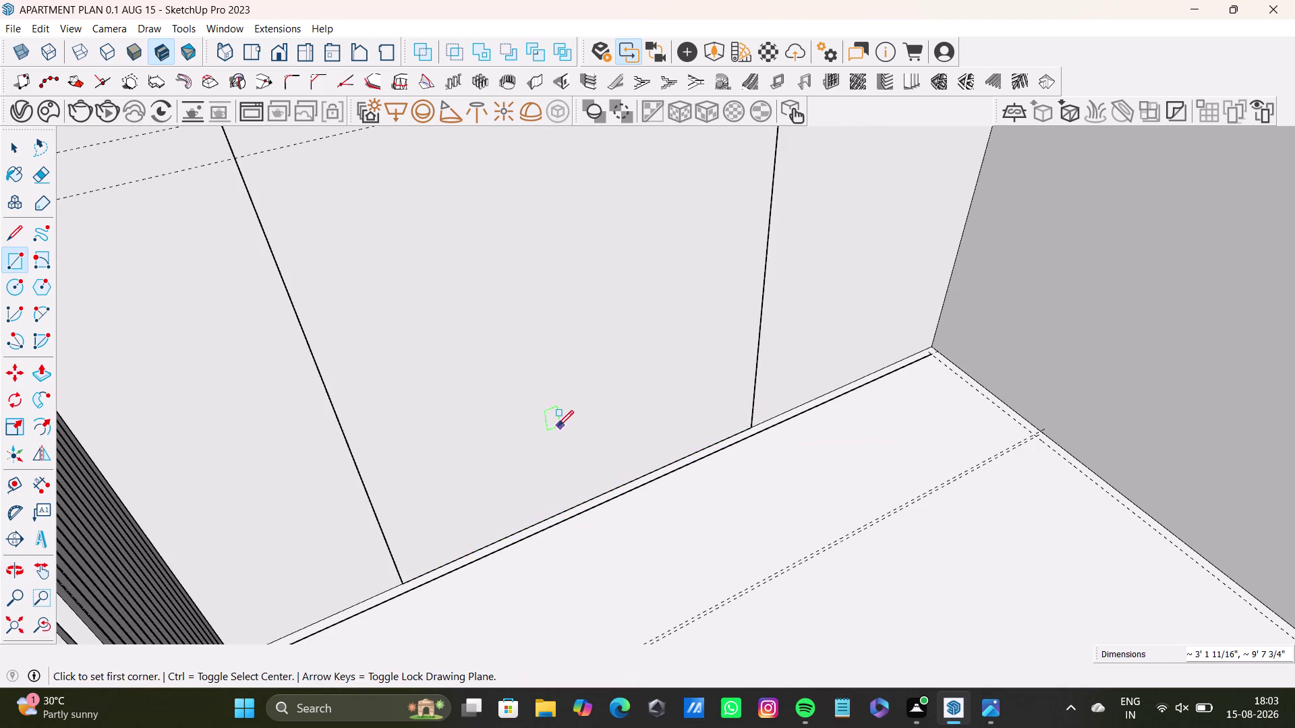
scroll(down, 3)
middle_drag(559, 416, 623, 699)
scroll(up, 3)
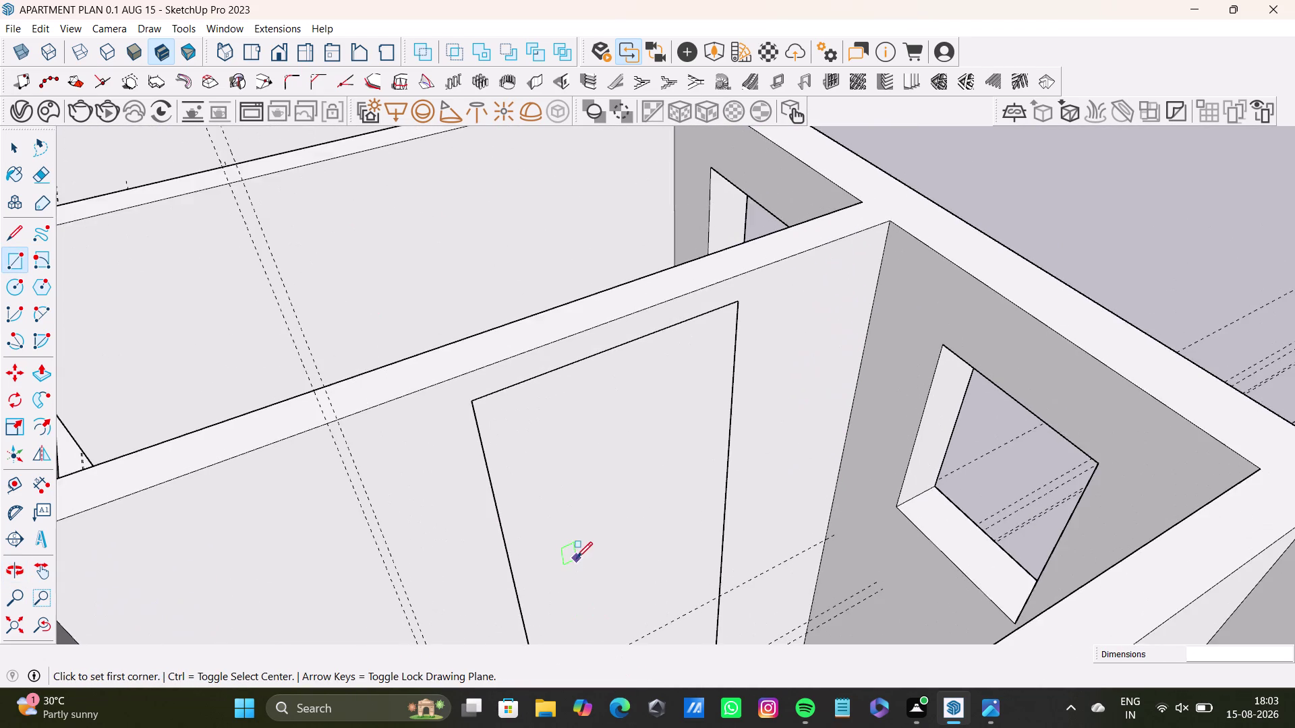
middle_drag(577, 557, 519, 621)
middle_drag(585, 544, 653, 458)
middle_drag(697, 501, 578, 622)
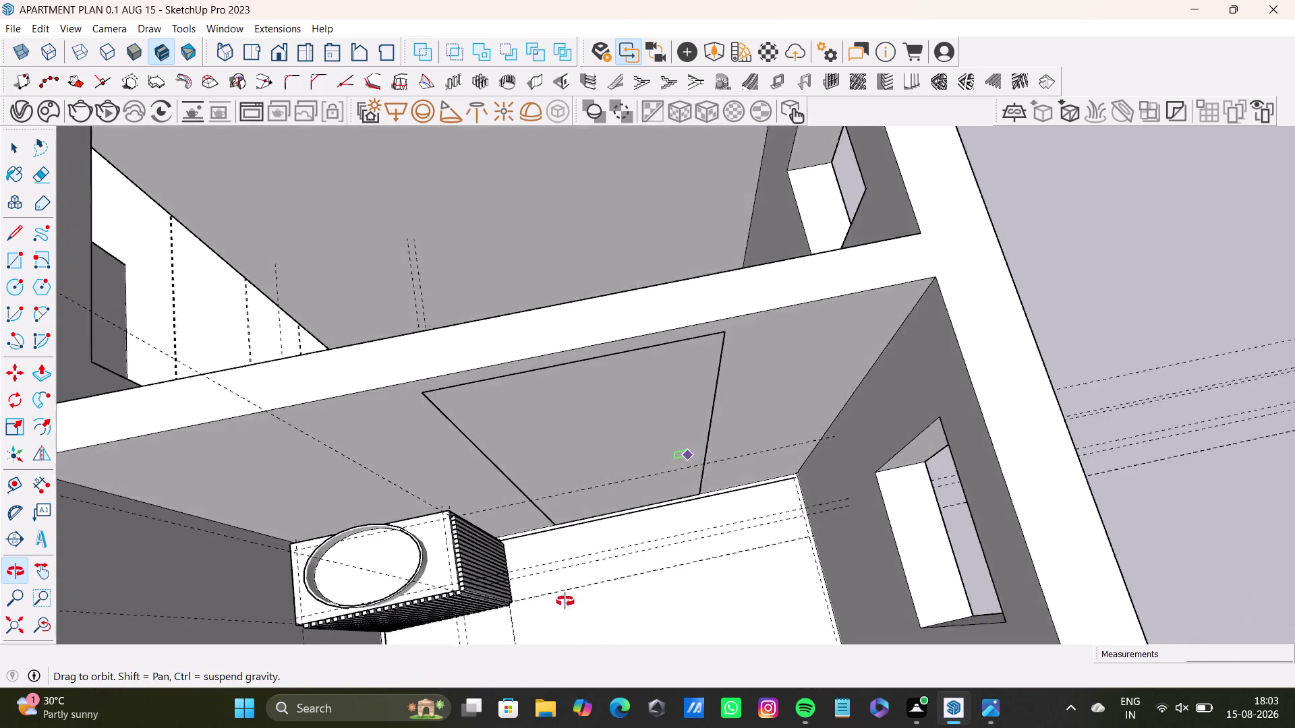
middle_drag(578, 621, 446, 572)
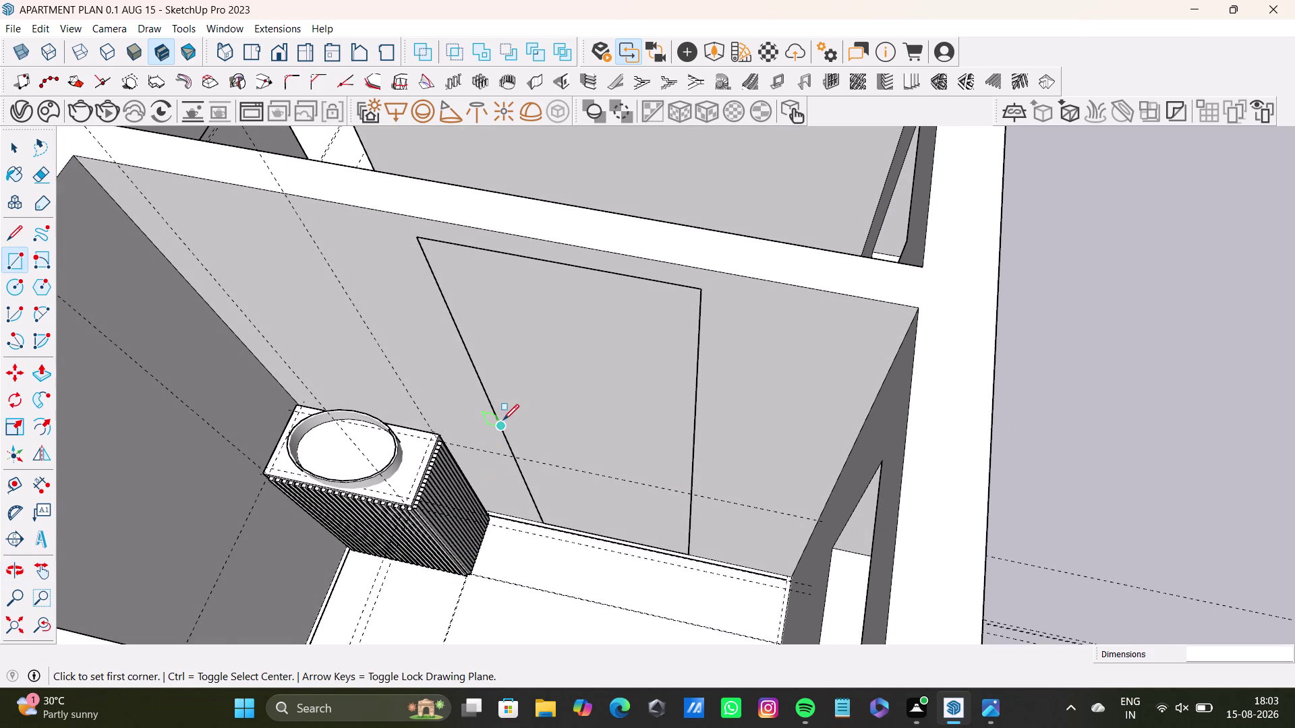
click(9, 487)
scroll(up, 3)
Place a guide 2 inches inside the rectangle's left edge.
click(524, 382)
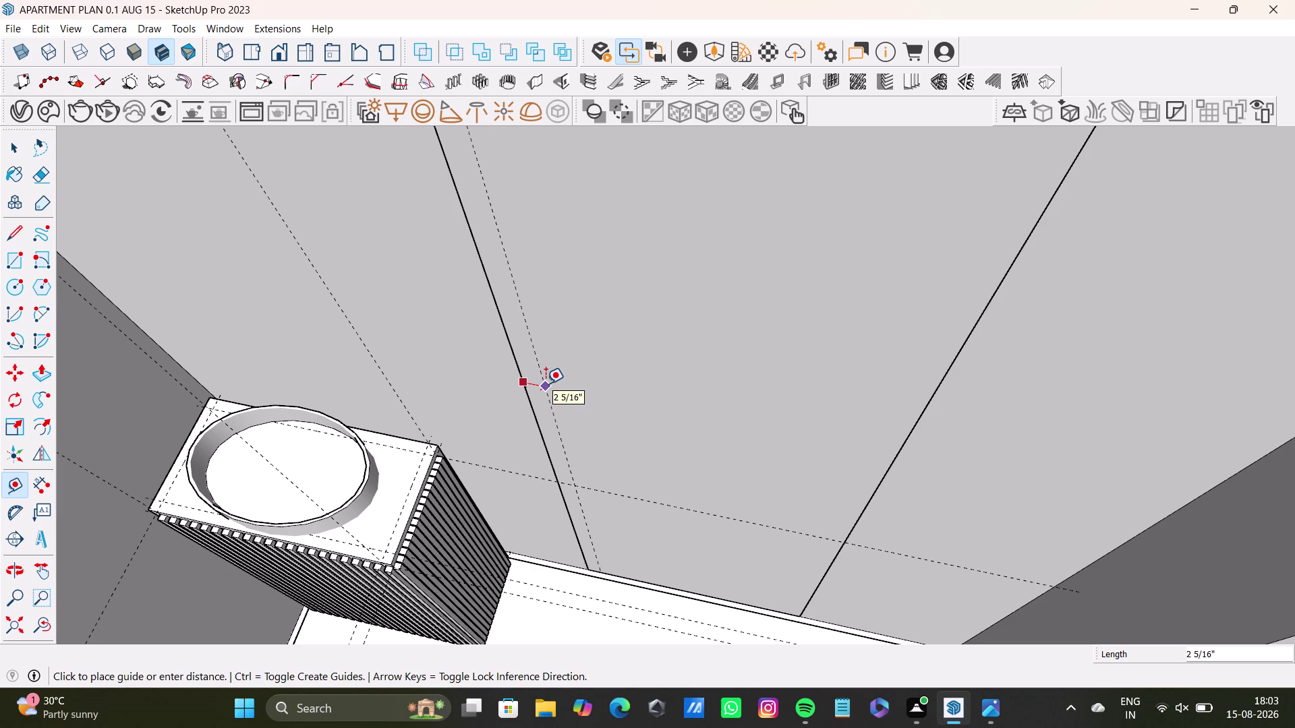
key(2)
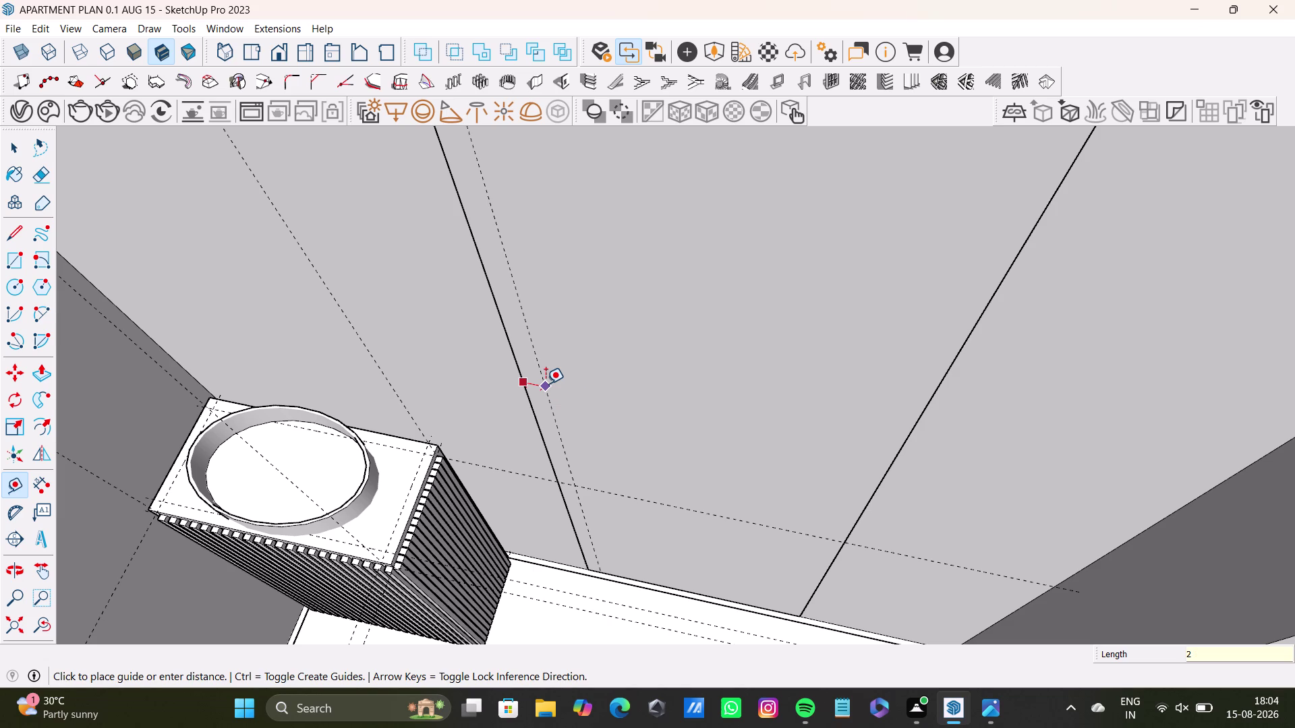
key(shift+quotedbl)
key(Return)
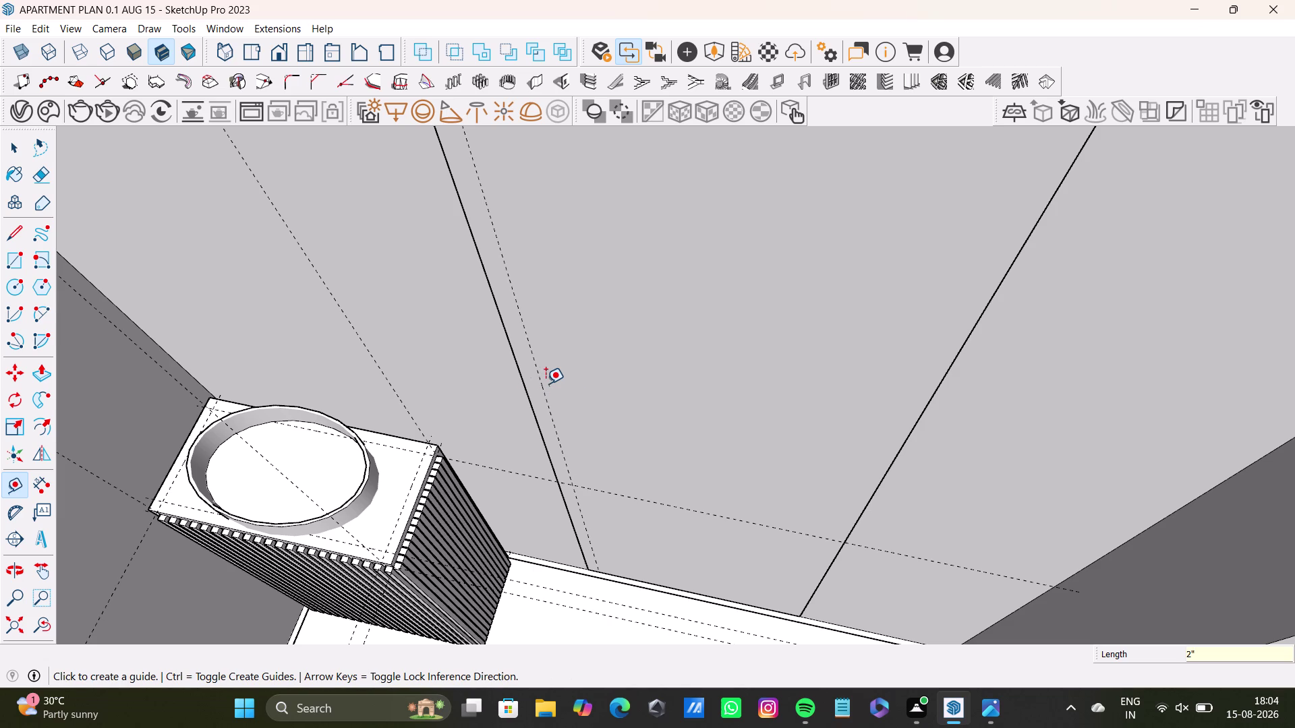
Place a second guide 2 inches inside the rectangle's right edge.
drag(902, 440, 896, 441)
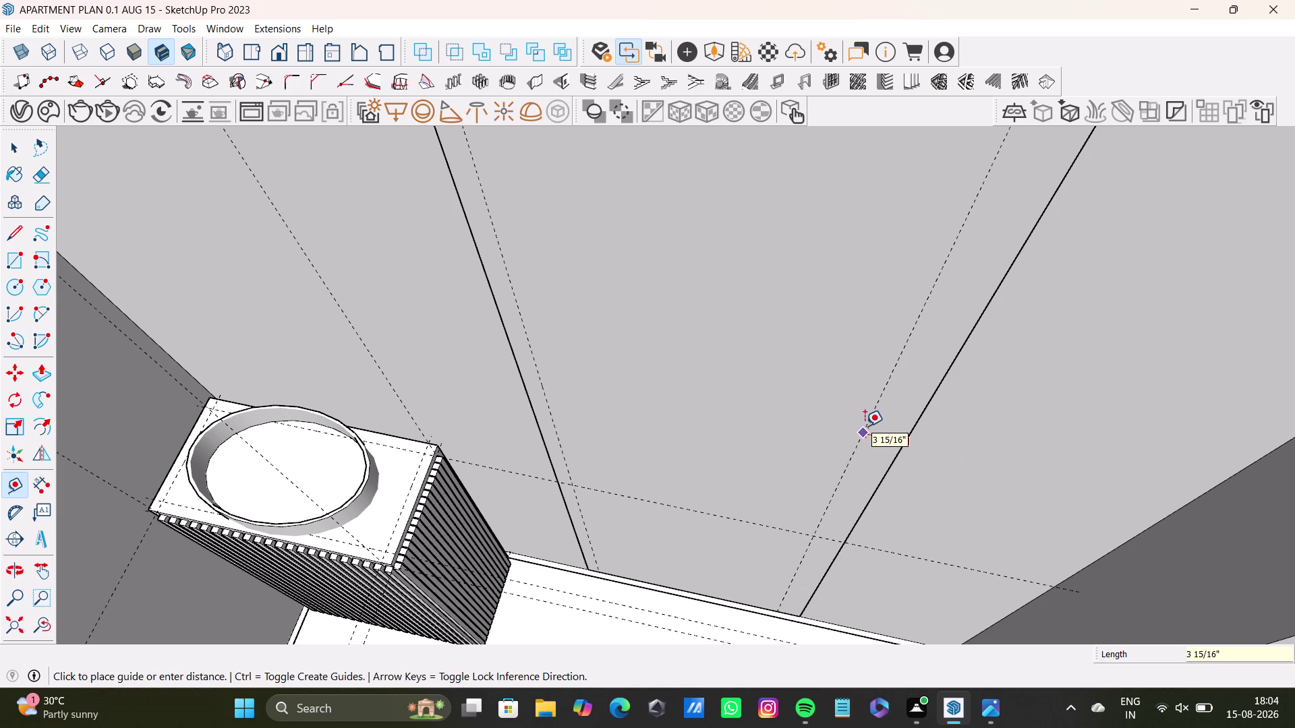
key(2)
key(shift+quotedbl)
key(Return)
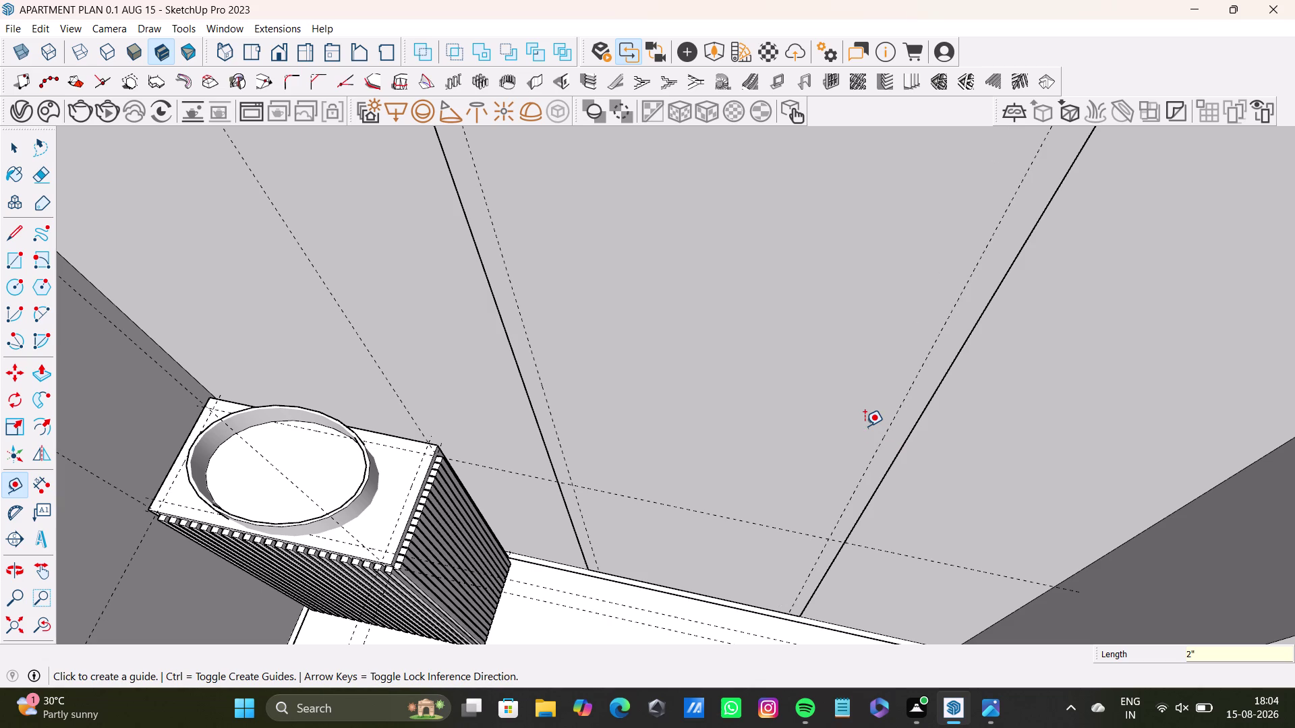